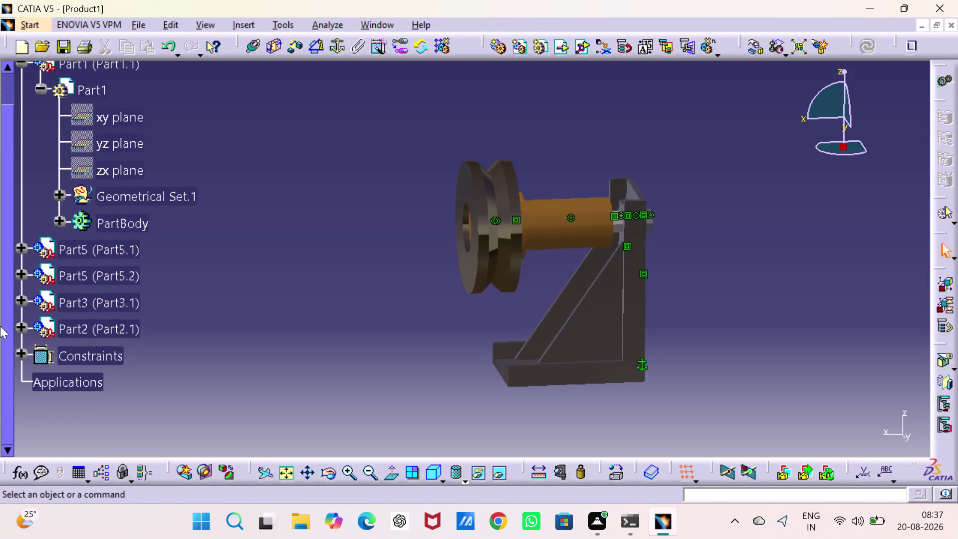
Check Part2.1's remaining degrees of freedom and dismiss the result.
middle_drag(226, 244, 282, 282)
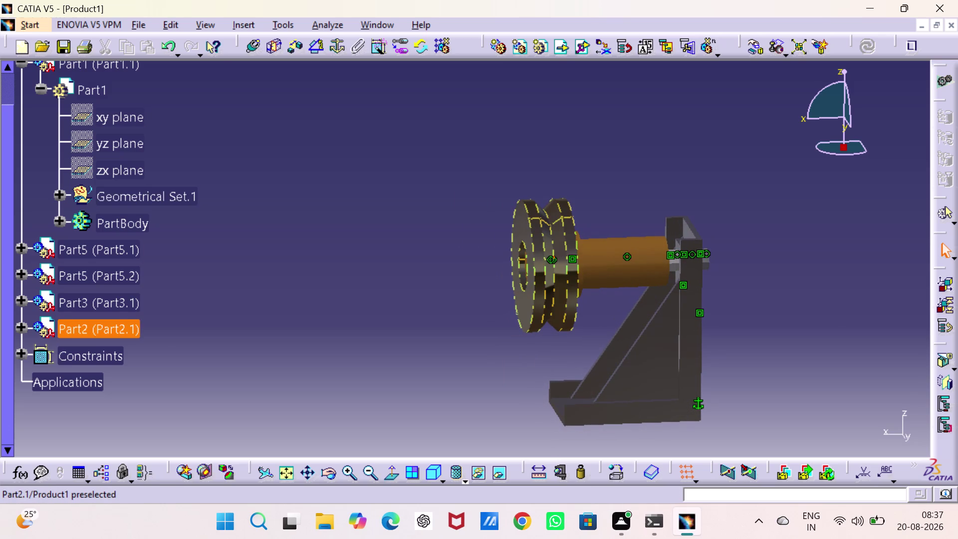
right_click(89, 328)
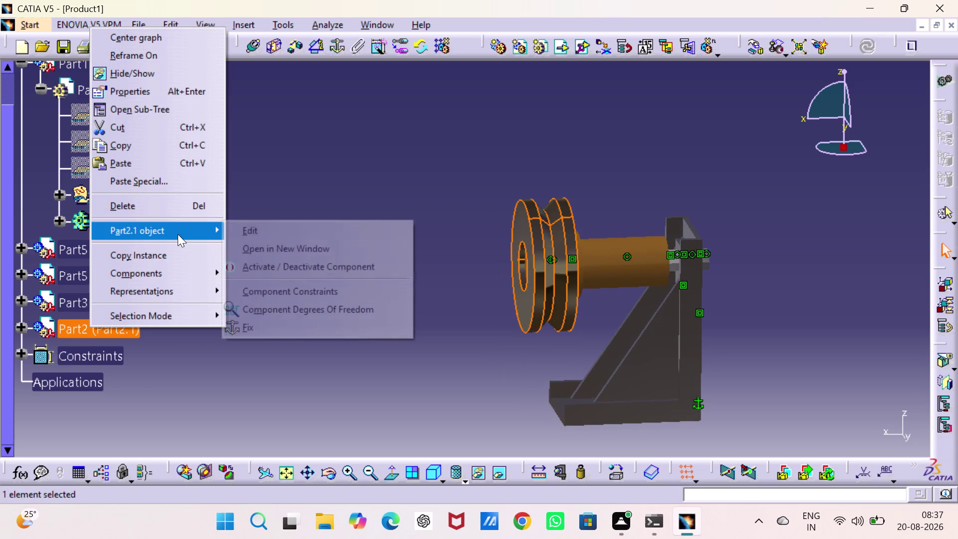
click(299, 306)
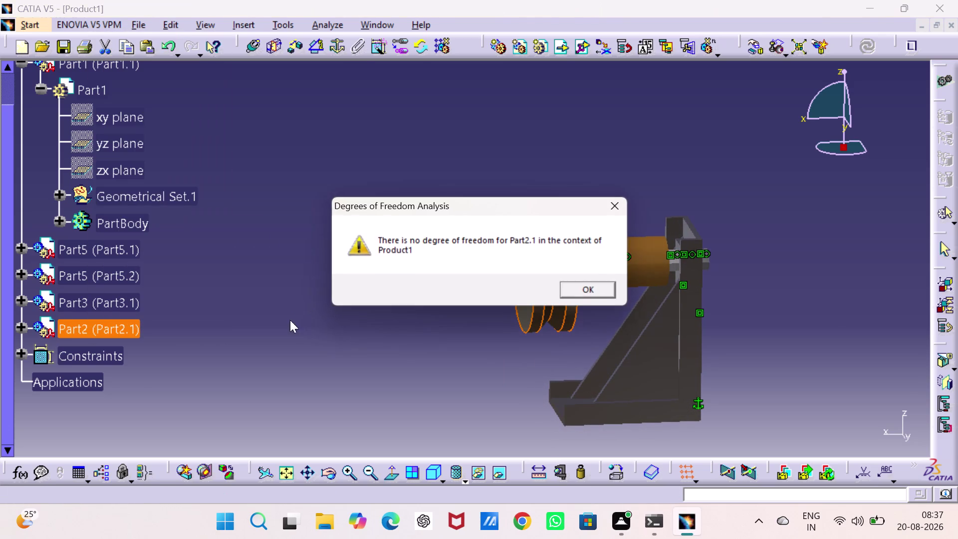
click(598, 293)
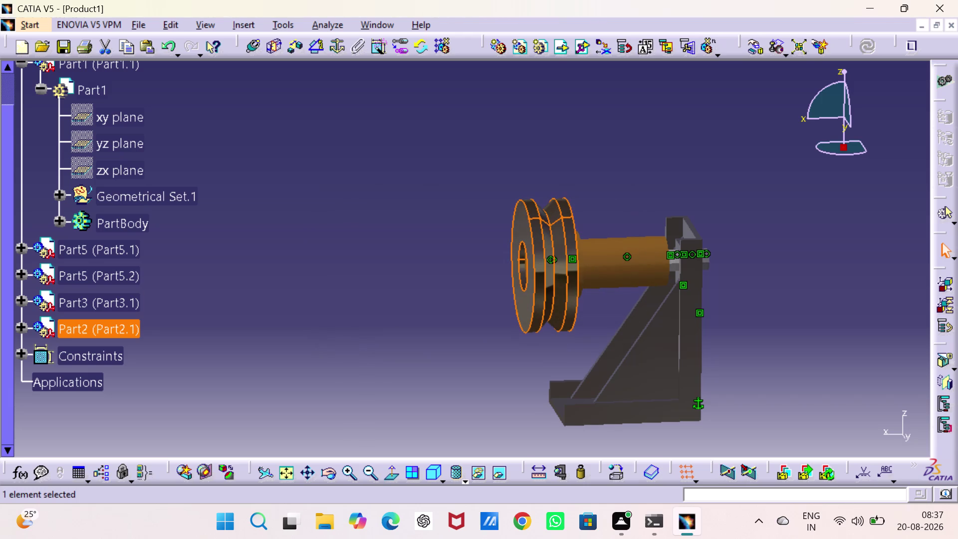
scroll(up, 3)
scroll(down, 3)
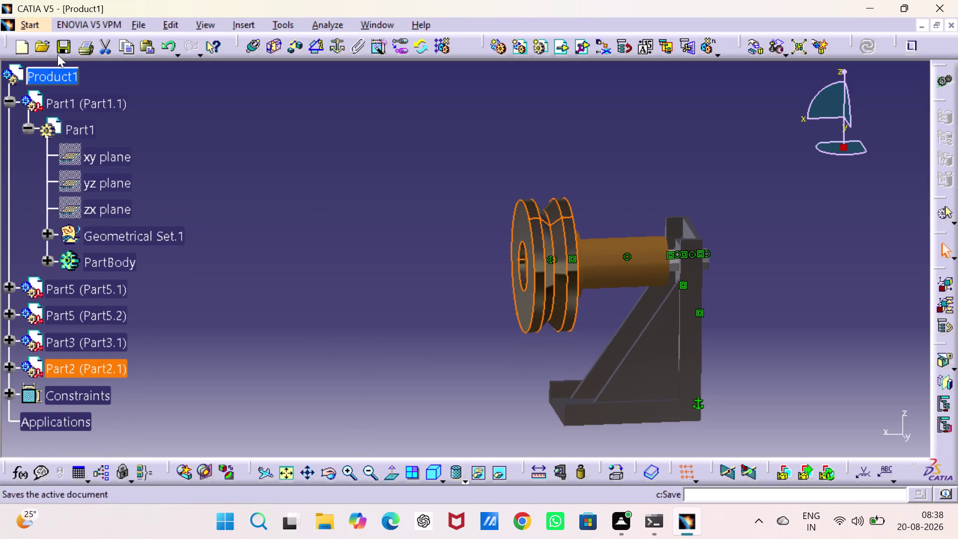
Insert the washer part file into Product1 as an existing component.
right_click(46, 79)
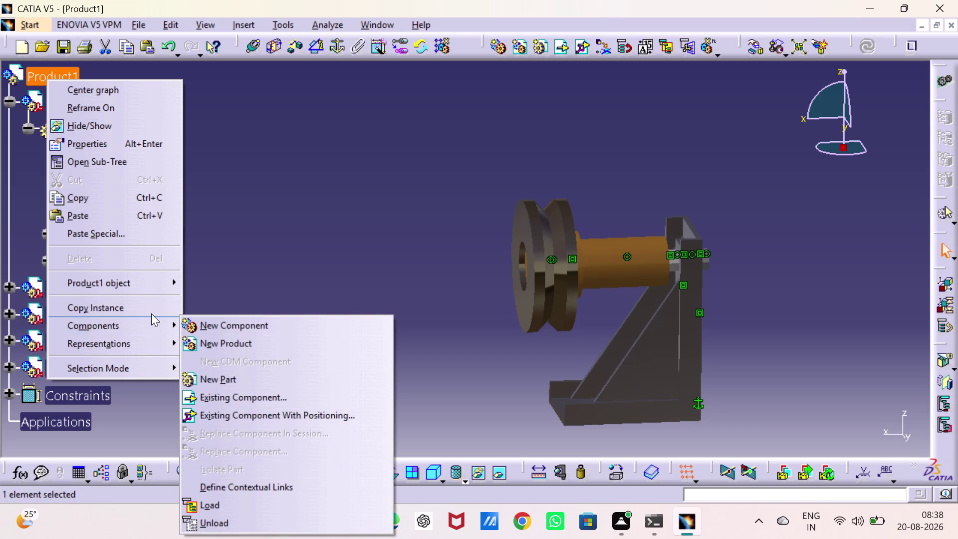
click(242, 397)
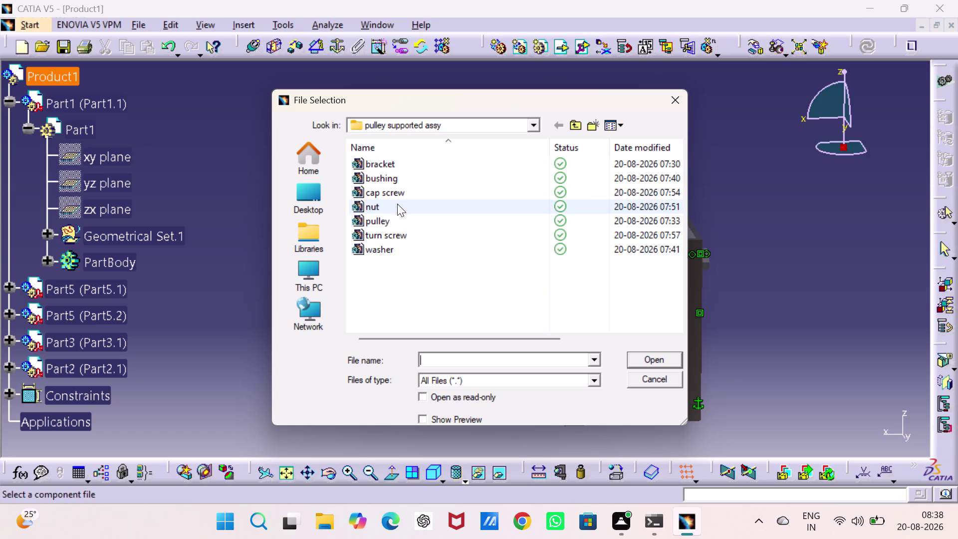
click(395, 245)
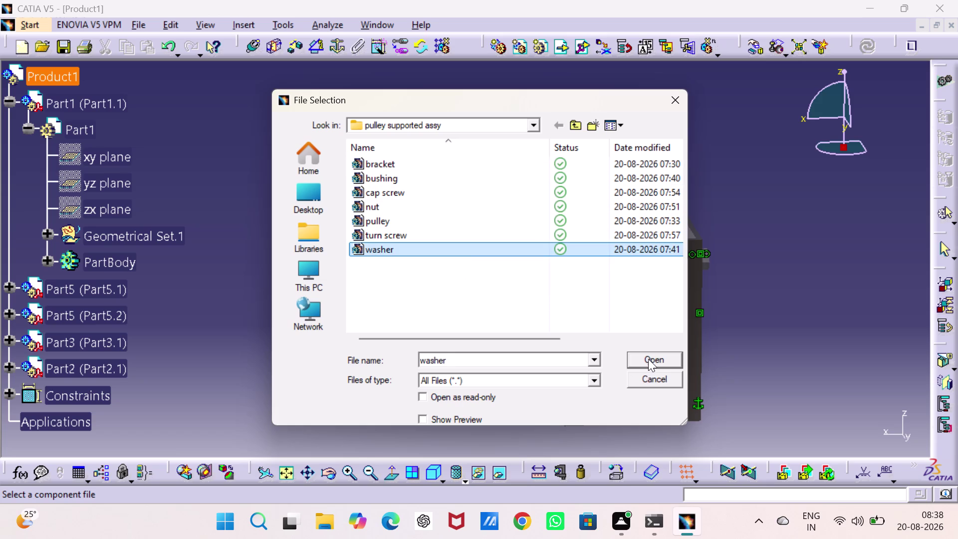
click(648, 358)
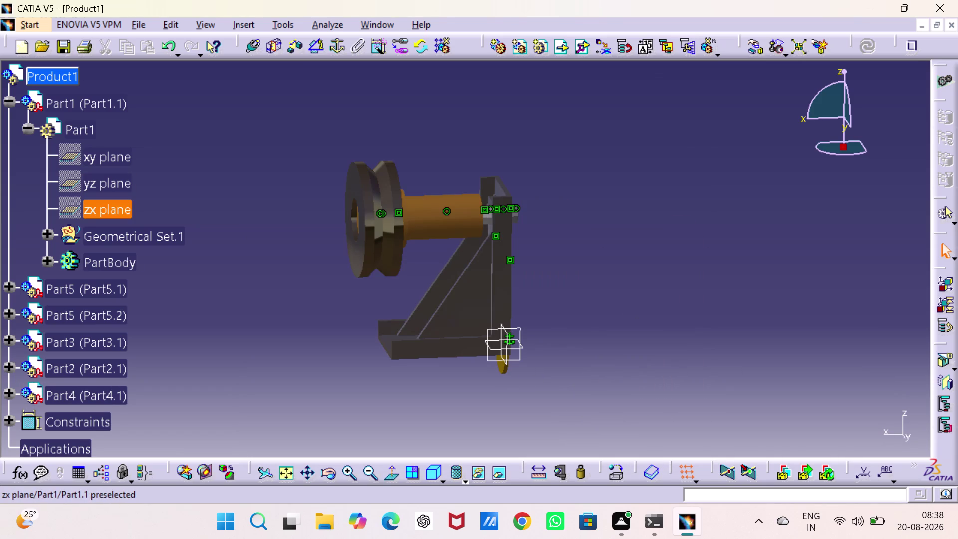
Hide the washer's xy, yz and zx reference planes.
scroll(up, 3)
scroll(down, 3)
scroll(down, 3)
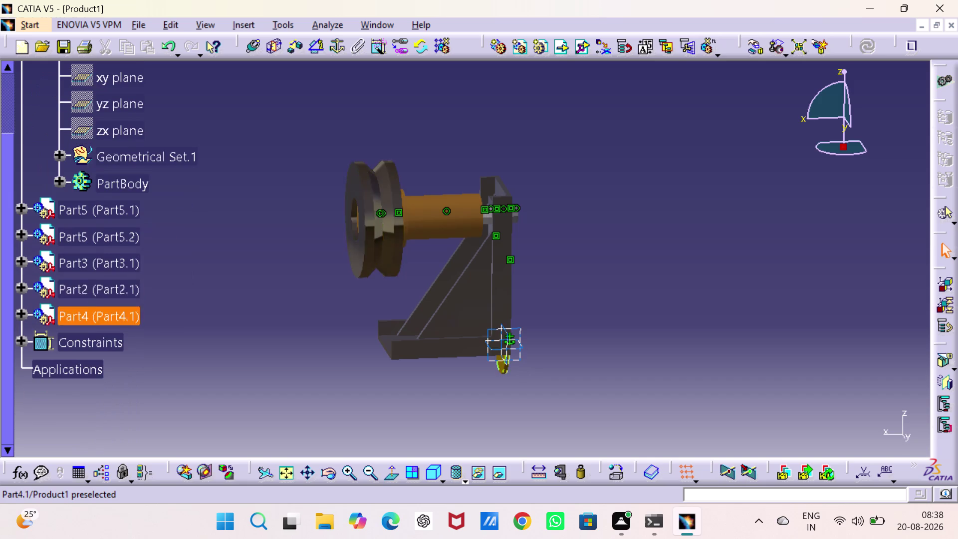
click(23, 310)
click(23, 314)
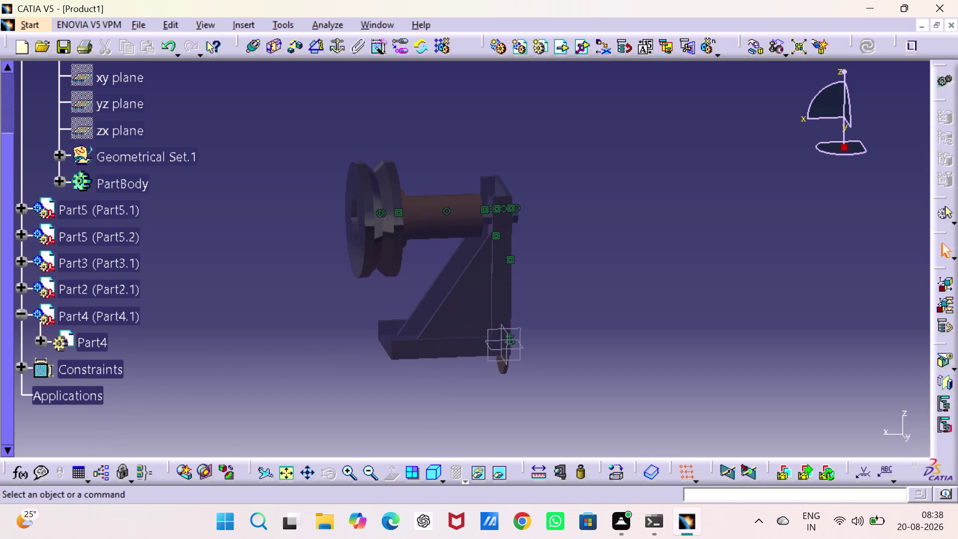
click(39, 339)
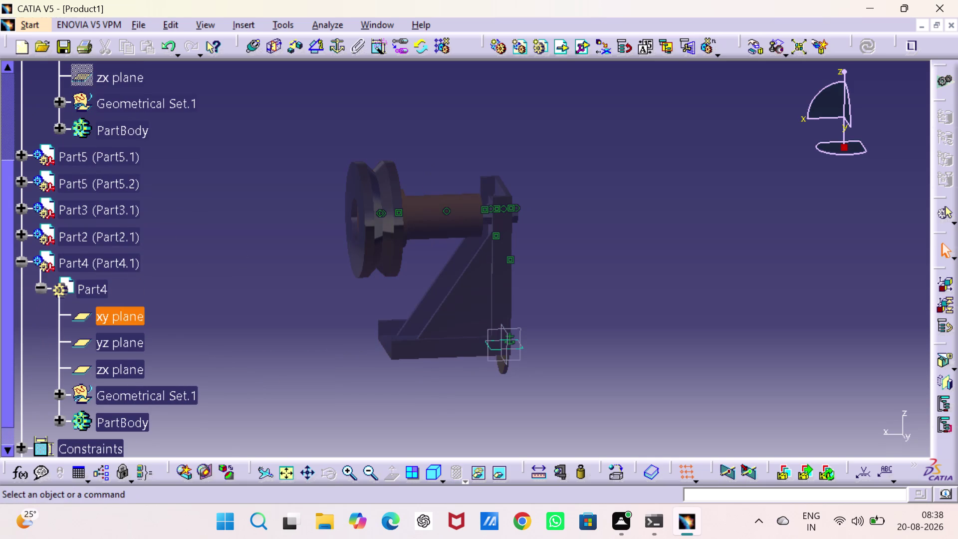
click(97, 320)
click(109, 348)
click(112, 368)
right_click(112, 366)
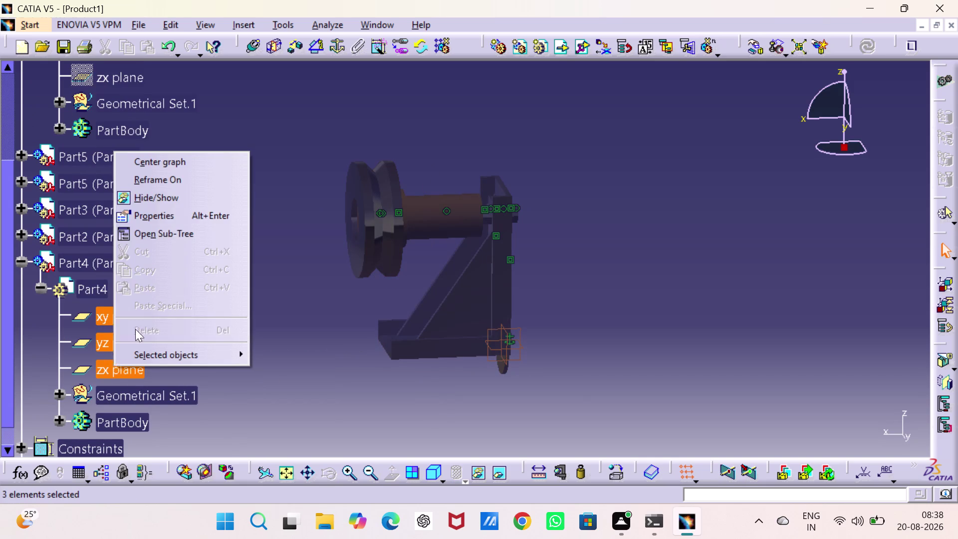
click(170, 199)
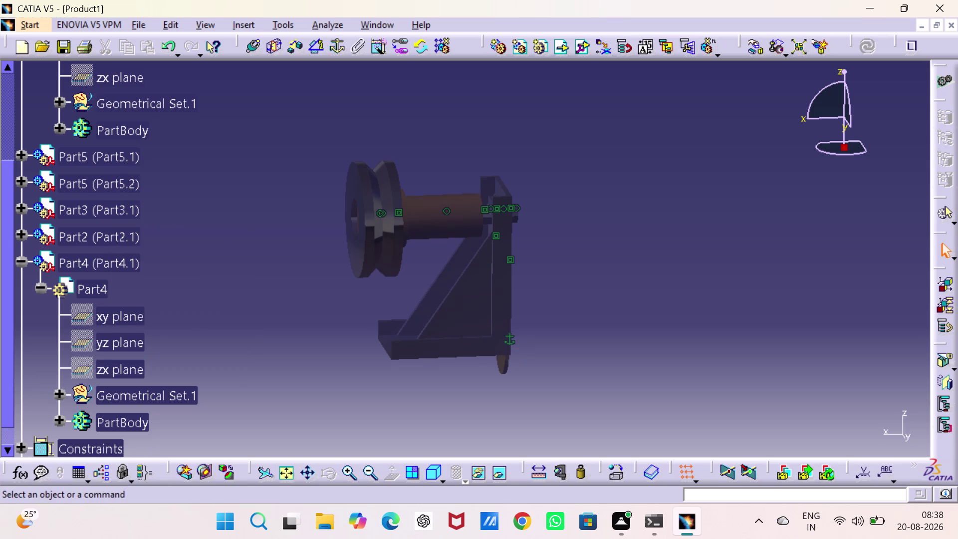
Move the washer along X and Z to pulley hub height, clear of the bracket.
click(21, 296)
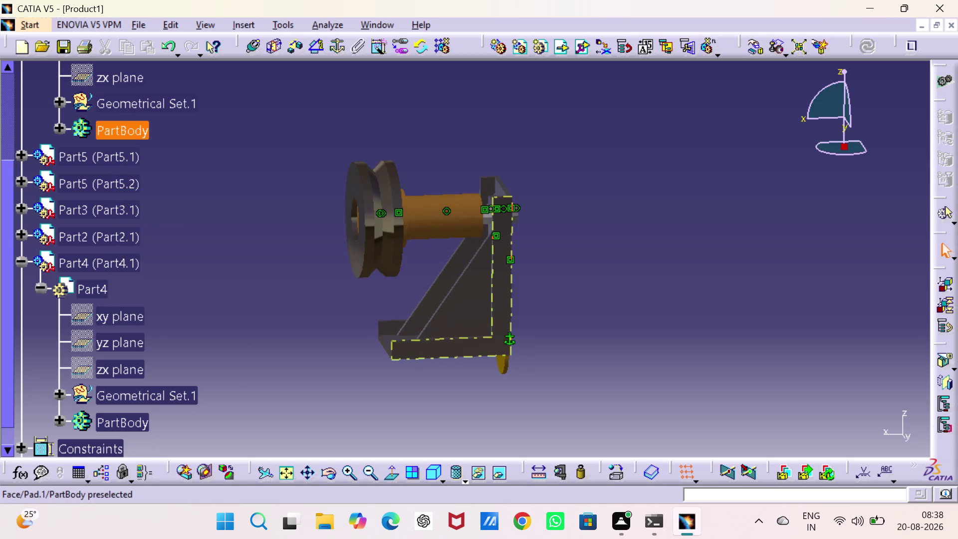
click(750, 47)
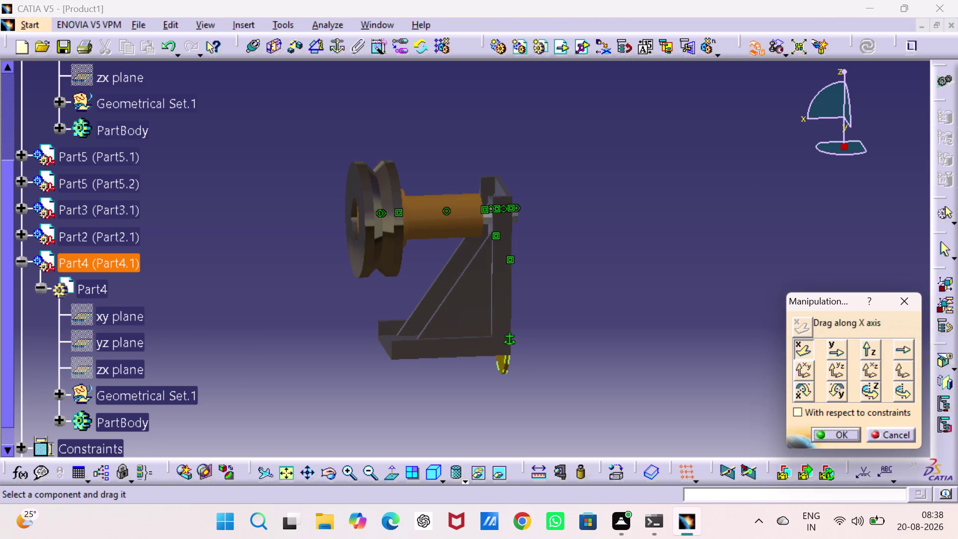
drag(508, 366, 343, 375)
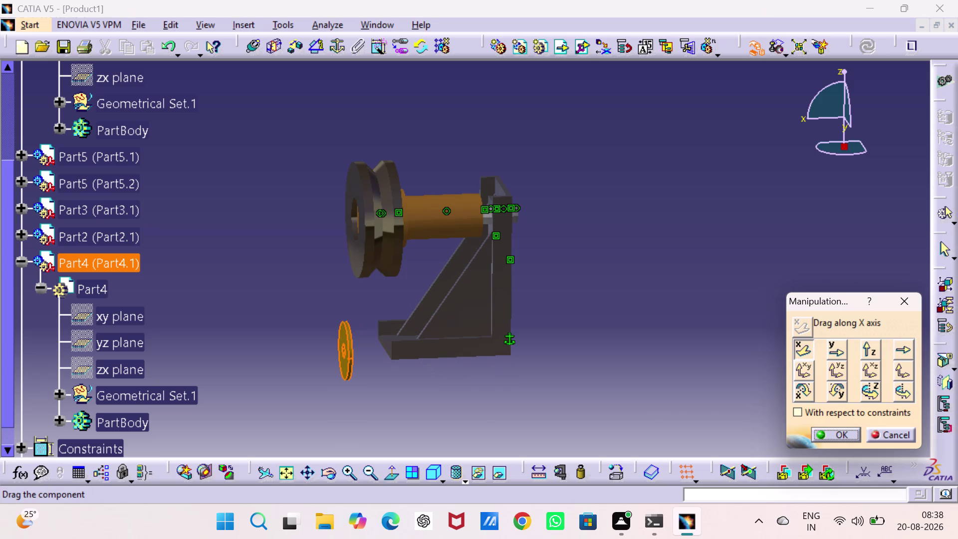
drag(343, 375, 342, 374)
click(873, 350)
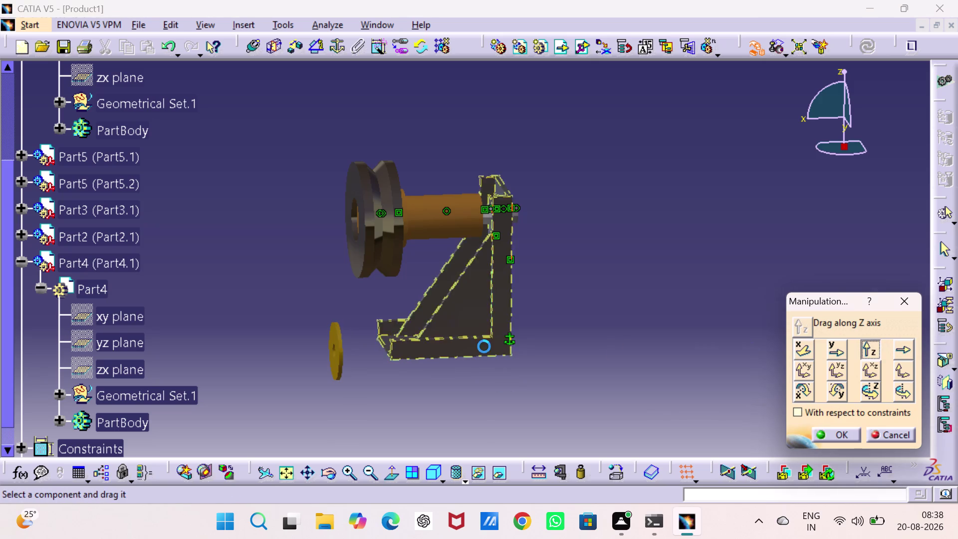
drag(346, 356, 337, 235)
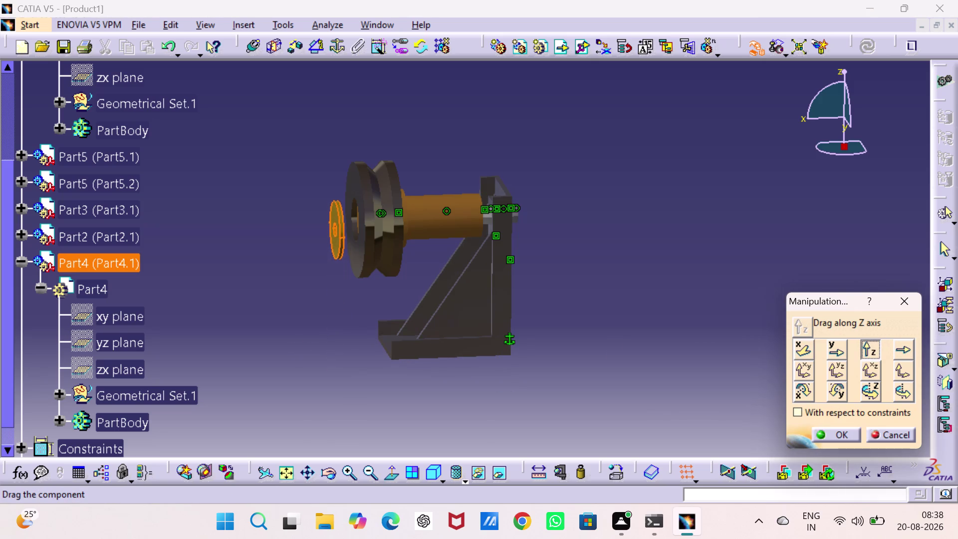
drag(336, 235, 336, 217)
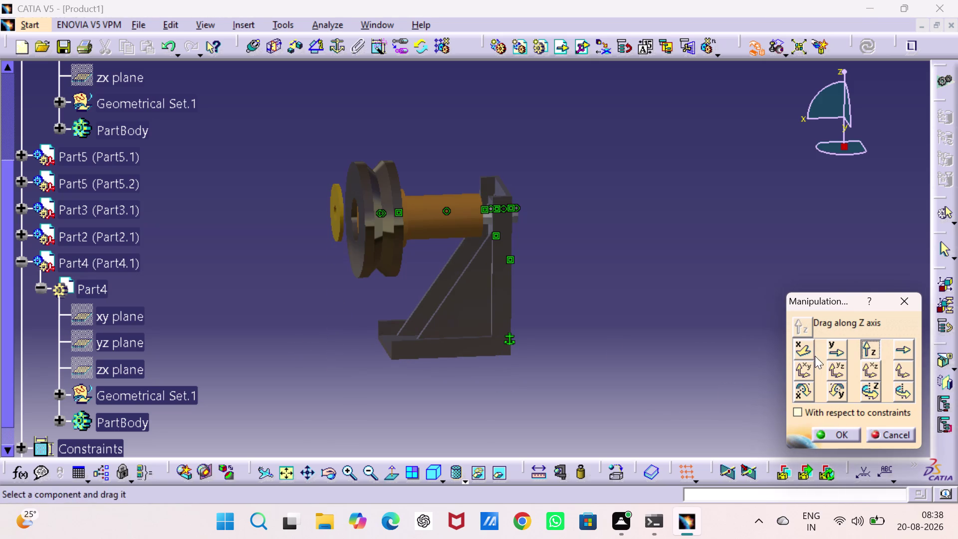
click(800, 351)
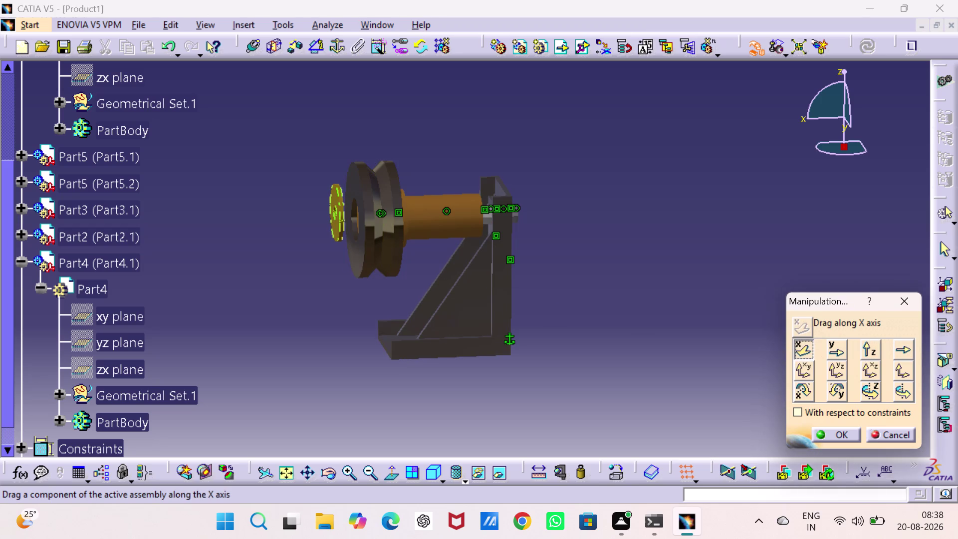
drag(346, 229, 267, 249)
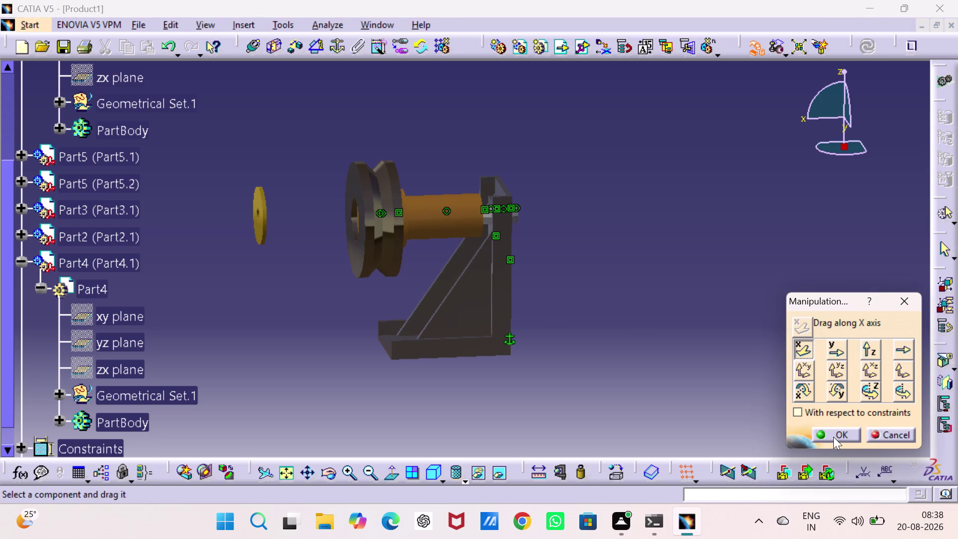
click(833, 437)
drag(788, 371, 781, 359)
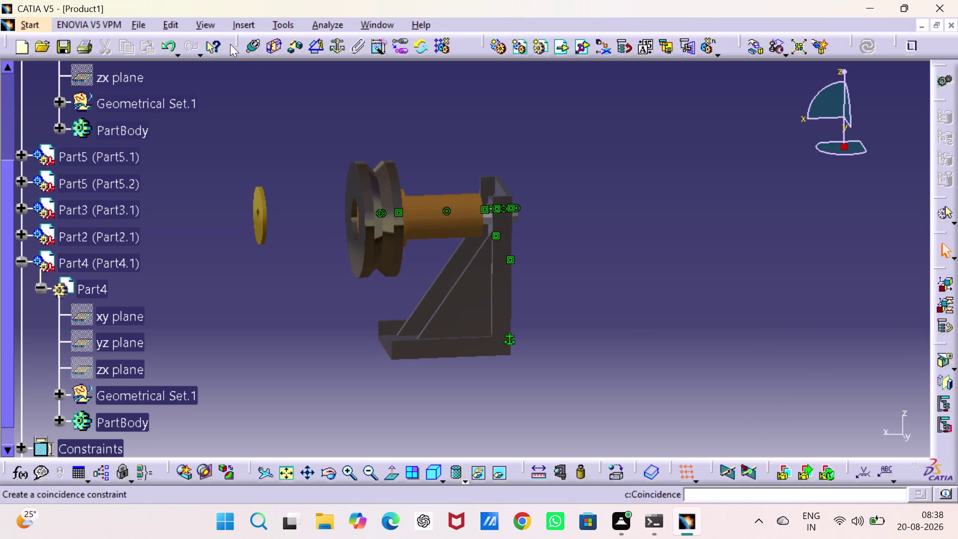
Make the washer's axis coincide with the pulley's axis.
click(250, 48)
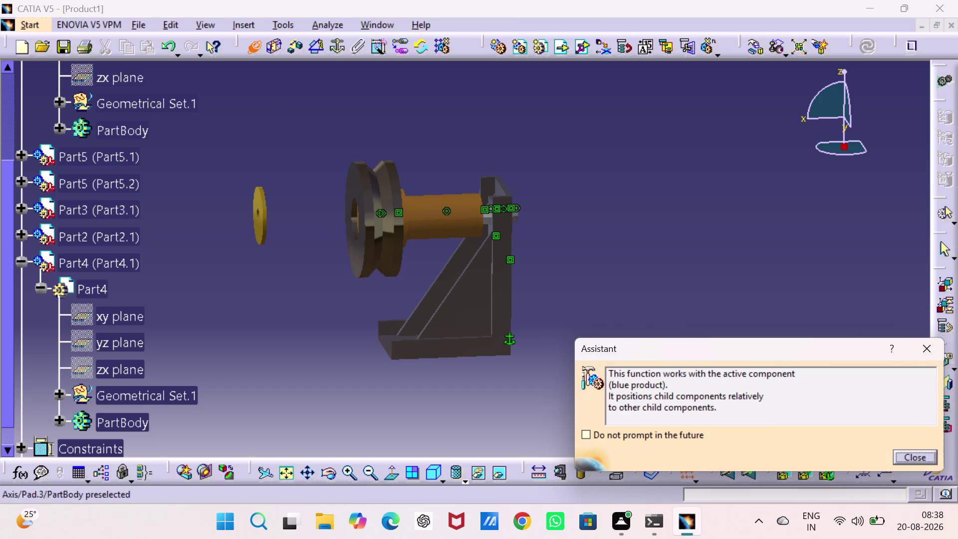
click(378, 227)
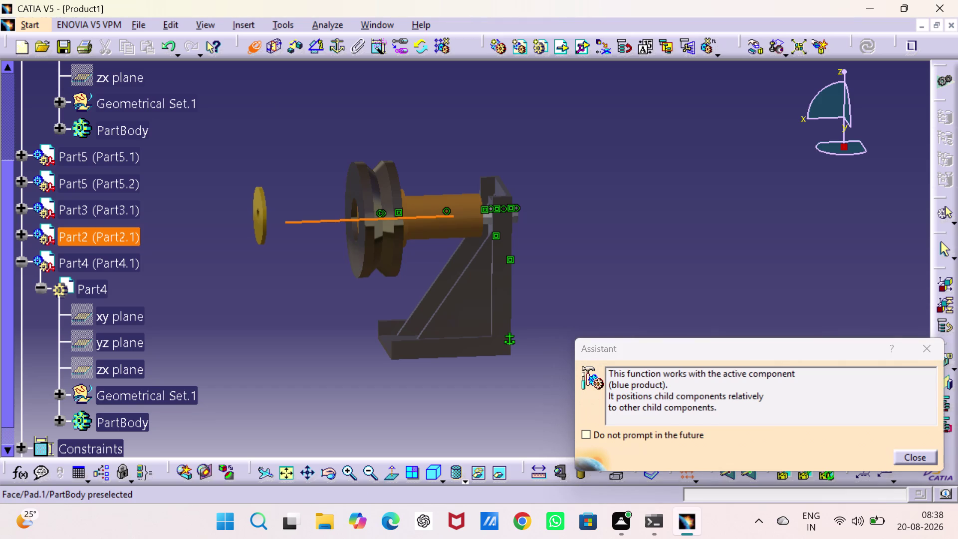
double_click(349, 474)
middle_drag(345, 407, 566, 391)
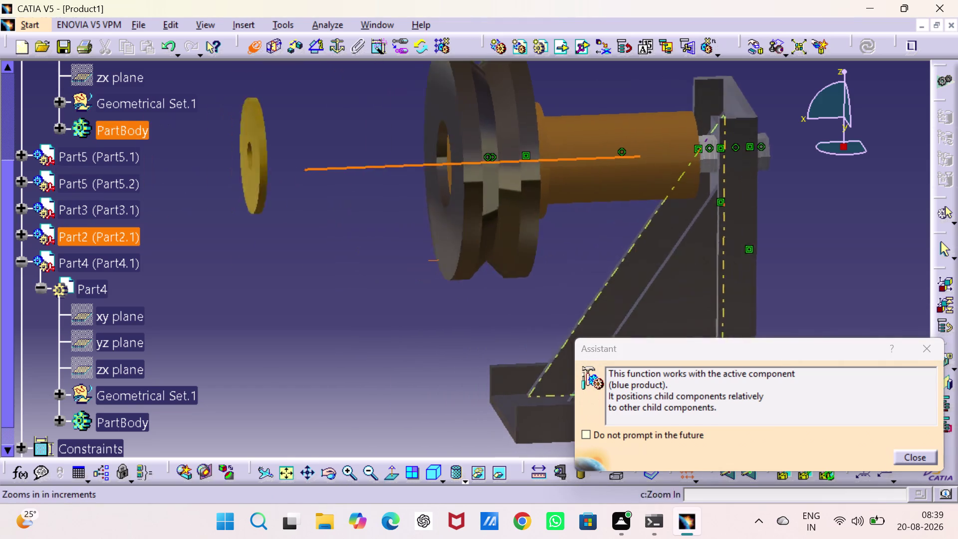
middle_drag(566, 390, 665, 386)
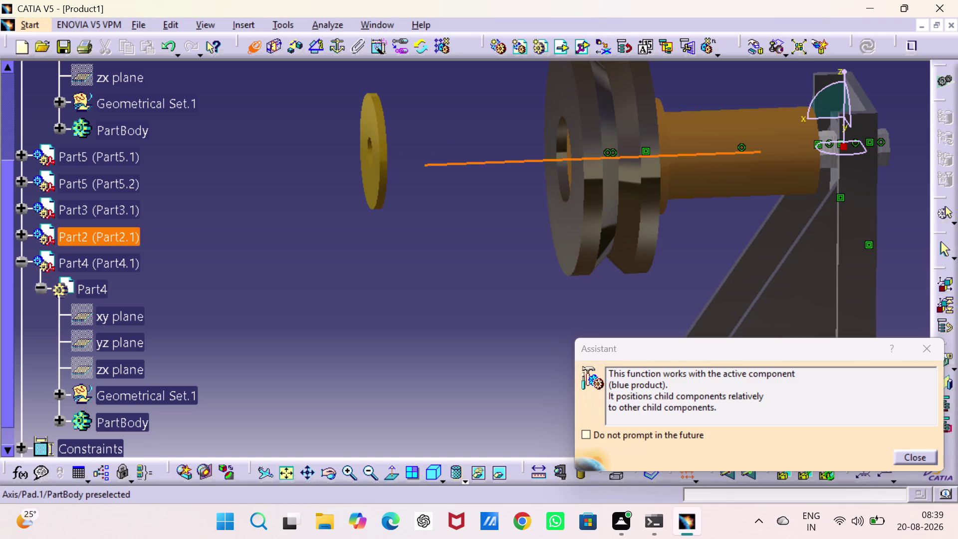
click(382, 150)
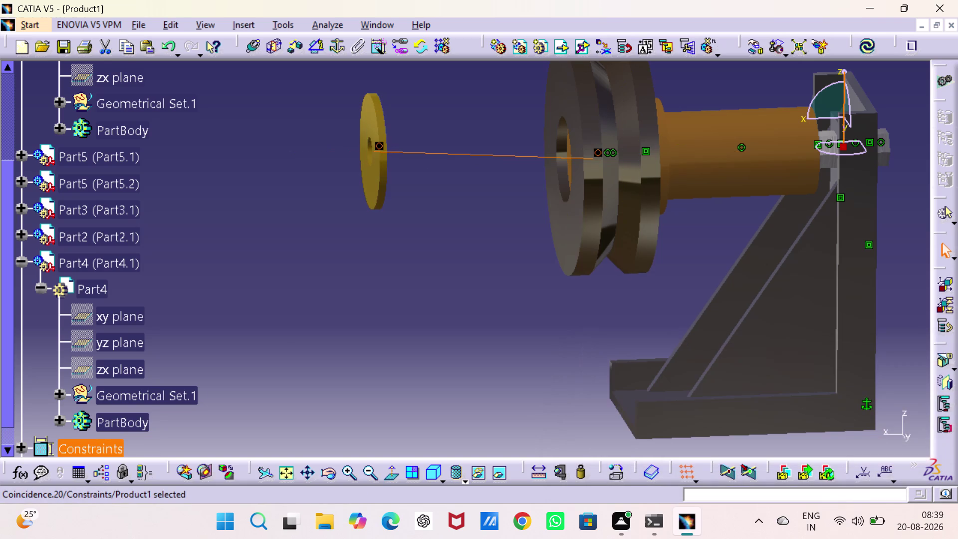
click(863, 42)
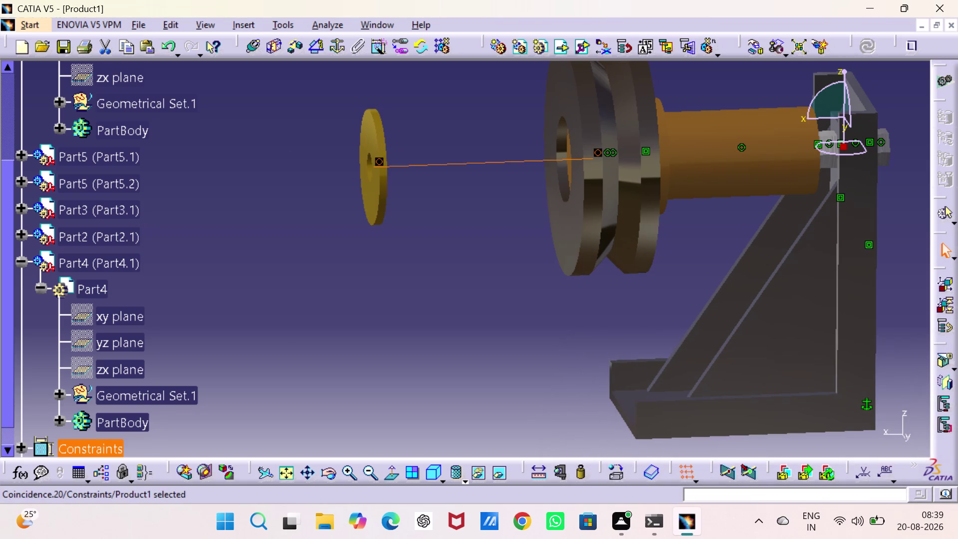
Contact the washer disc with the pulley's outer face, then update the assembly.
click(495, 268)
click(275, 45)
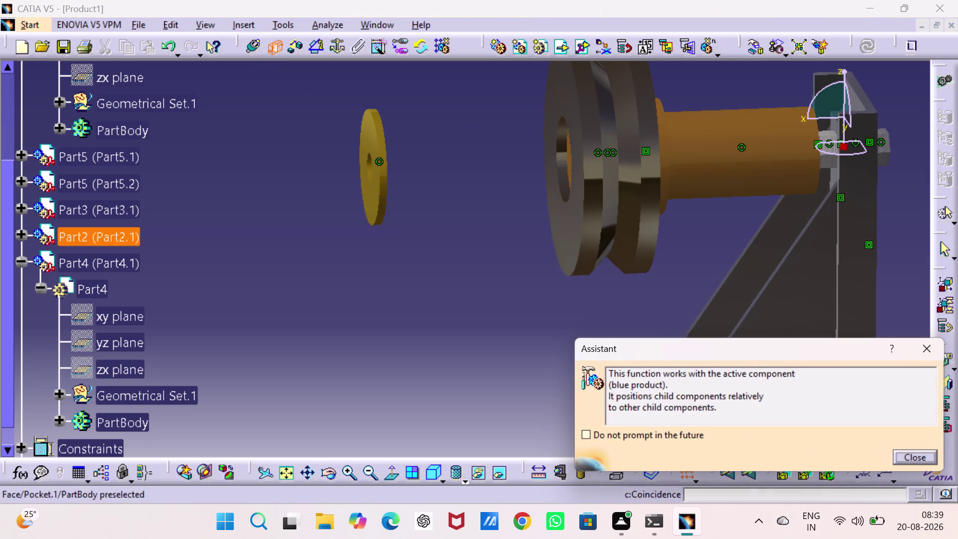
click(572, 117)
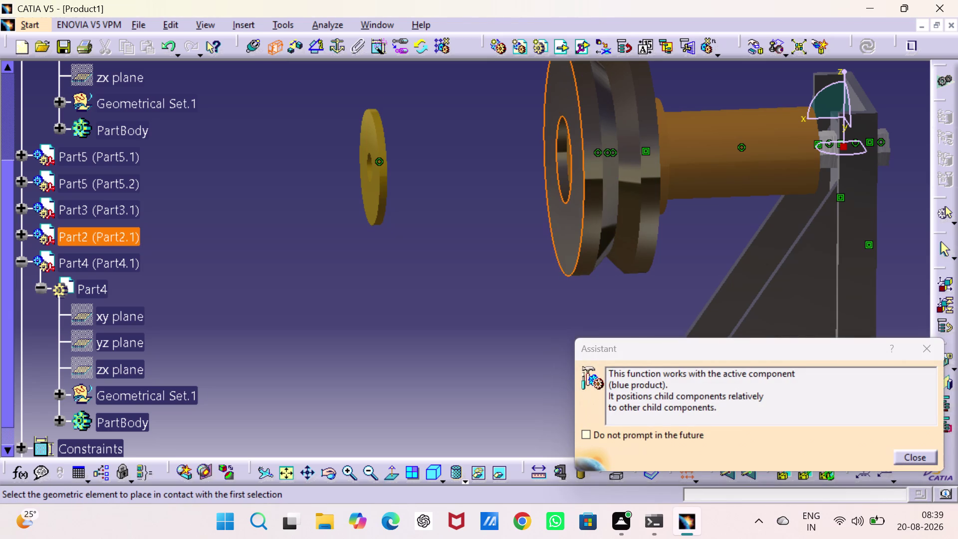
middle_drag(463, 195, 387, 195)
right_drag(464, 195, 386, 195)
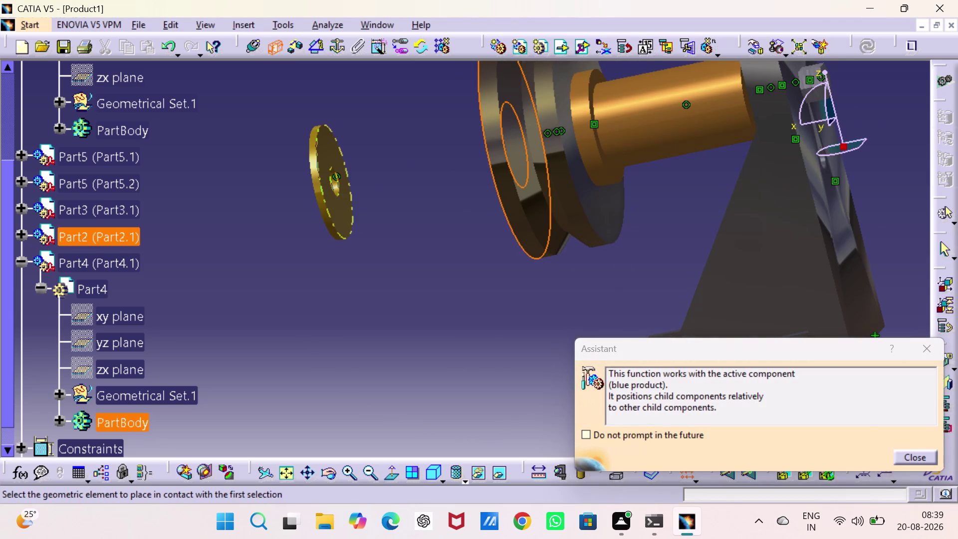
click(340, 159)
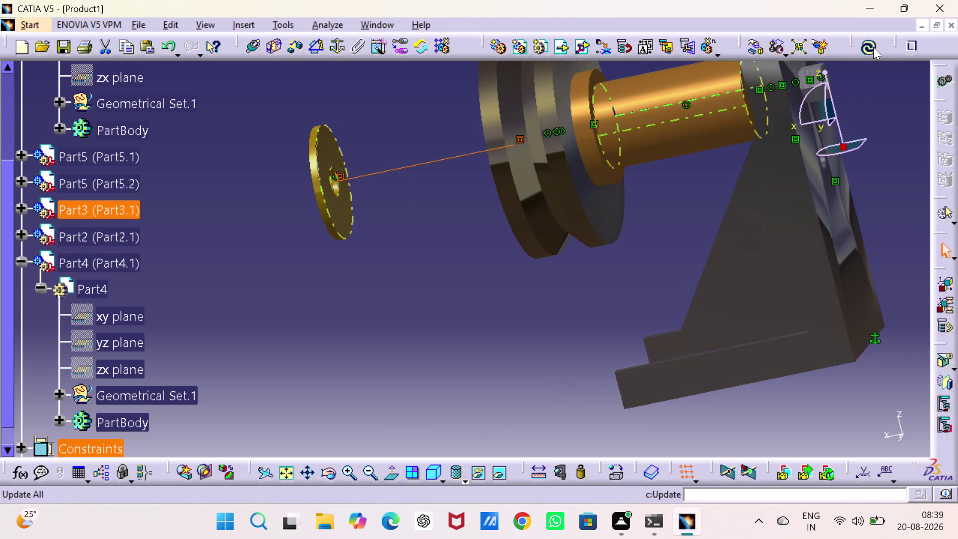
click(873, 46)
click(412, 285)
middle_drag(412, 283, 601, 295)
right_drag(411, 283, 602, 295)
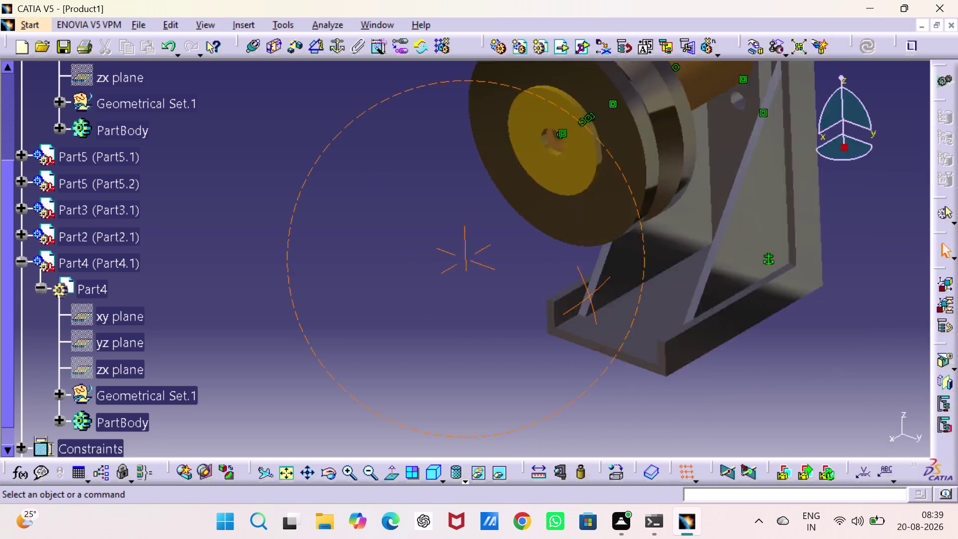
Start a constraint on a Part1 reference plane, then cancel it.
right_drag(602, 296, 622, 253)
middle_drag(601, 295, 622, 252)
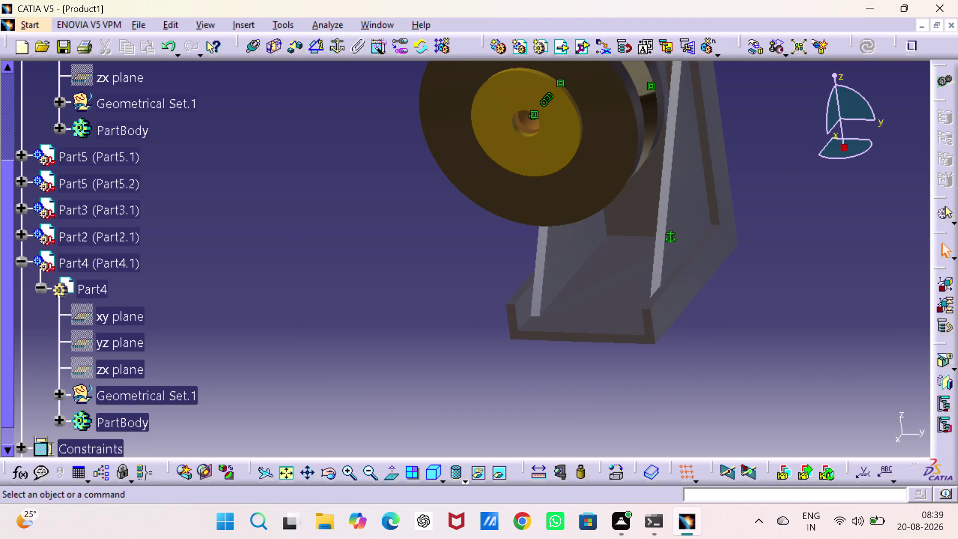
click(322, 46)
scroll(up, 3)
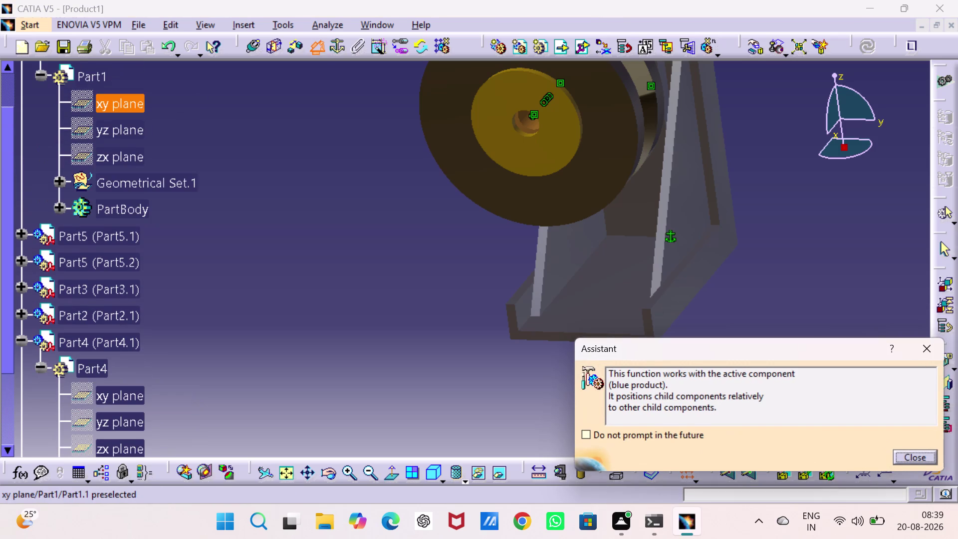
click(128, 106)
scroll(down, 3)
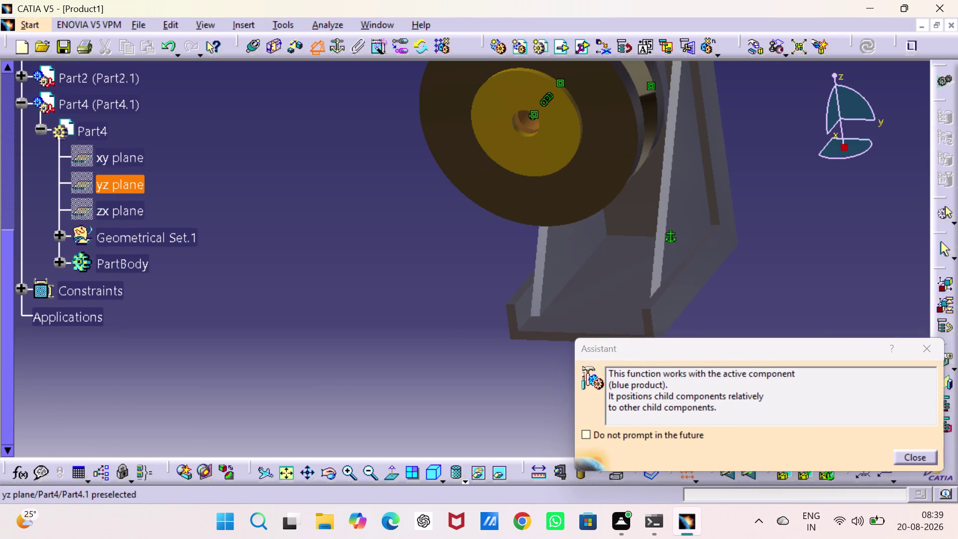
click(104, 177)
click(883, 445)
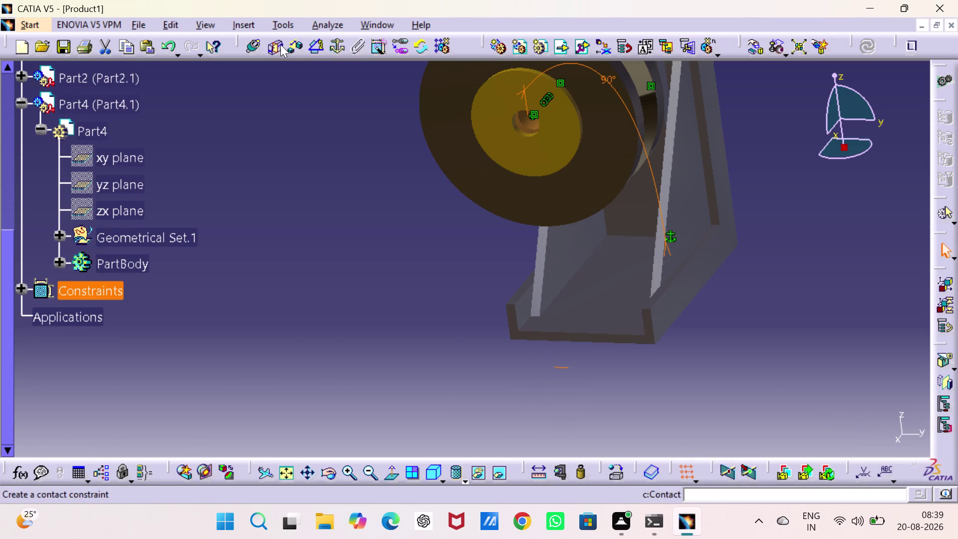
Attempt an angle constraint between two planes, dismiss the selection warning and cancel it.
click(311, 49)
scroll(up, 3)
scroll(down, 3)
scroll(up, 3)
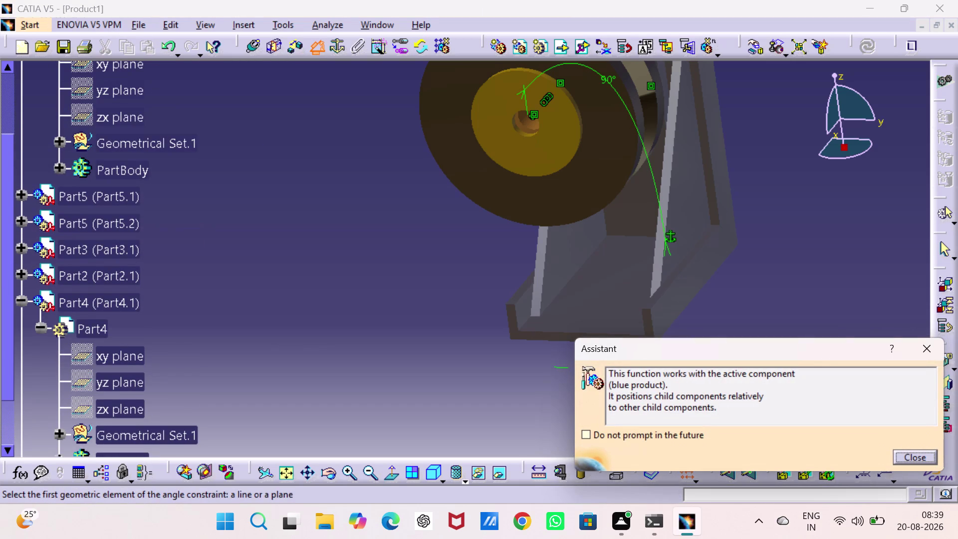
click(132, 114)
scroll(down, 3)
scroll(up, 3)
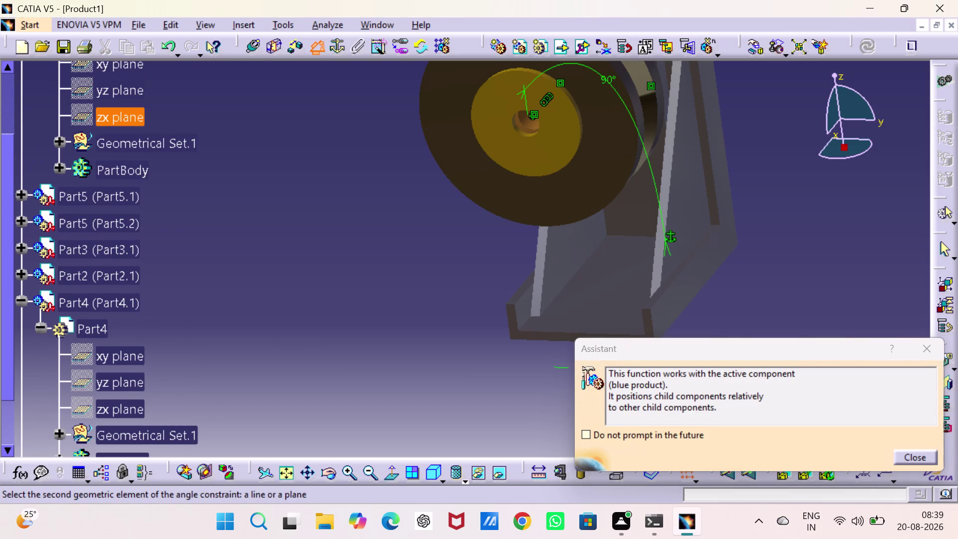
click(130, 88)
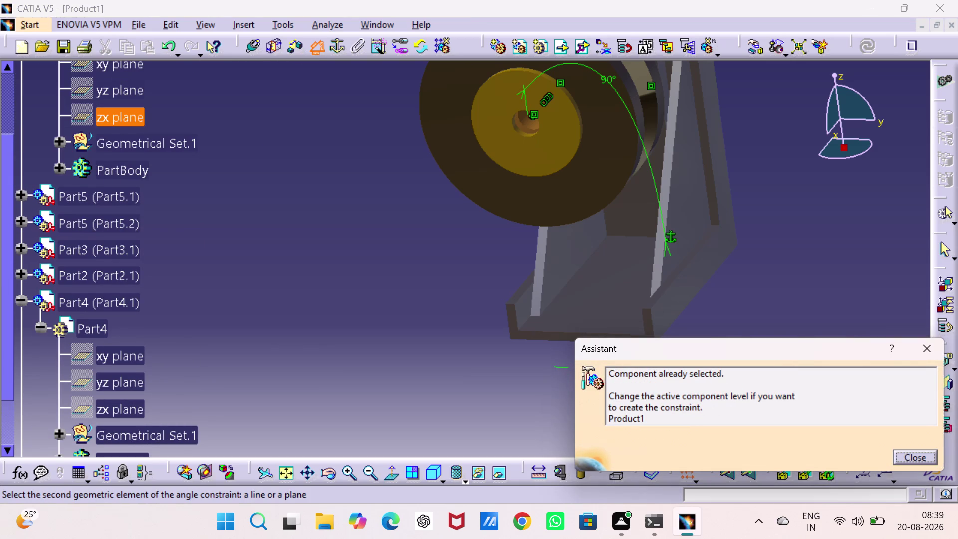
click(919, 343)
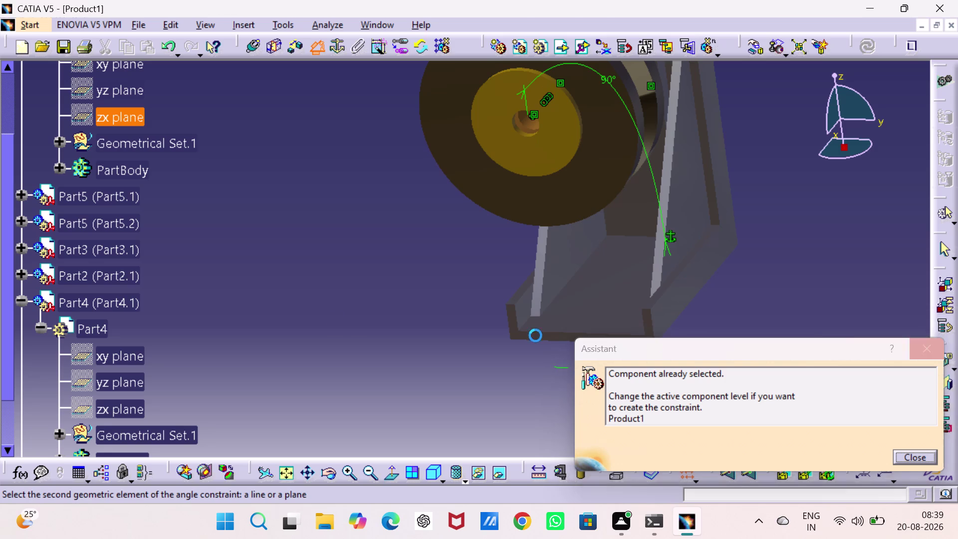
click(337, 321)
double_click(305, 87)
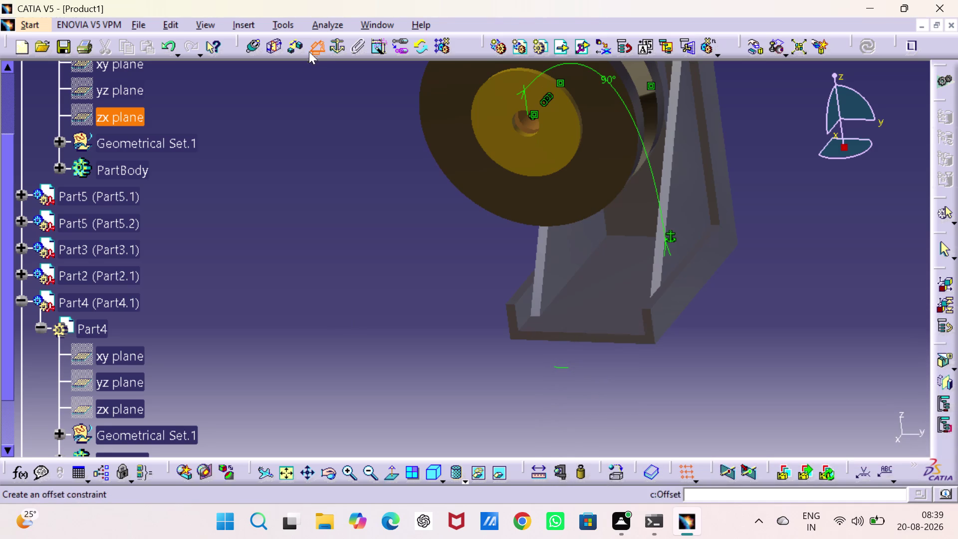
Create the 90° angle constraint between a Part1 plane and Part4's zx plane.
click(312, 47)
click(312, 47)
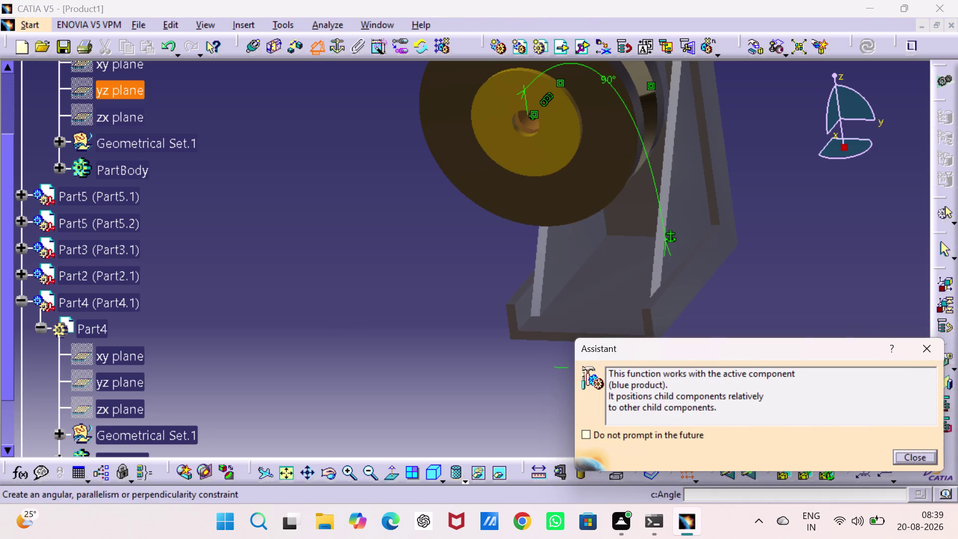
click(127, 95)
scroll(down, 3)
scroll(down, 3)
click(125, 213)
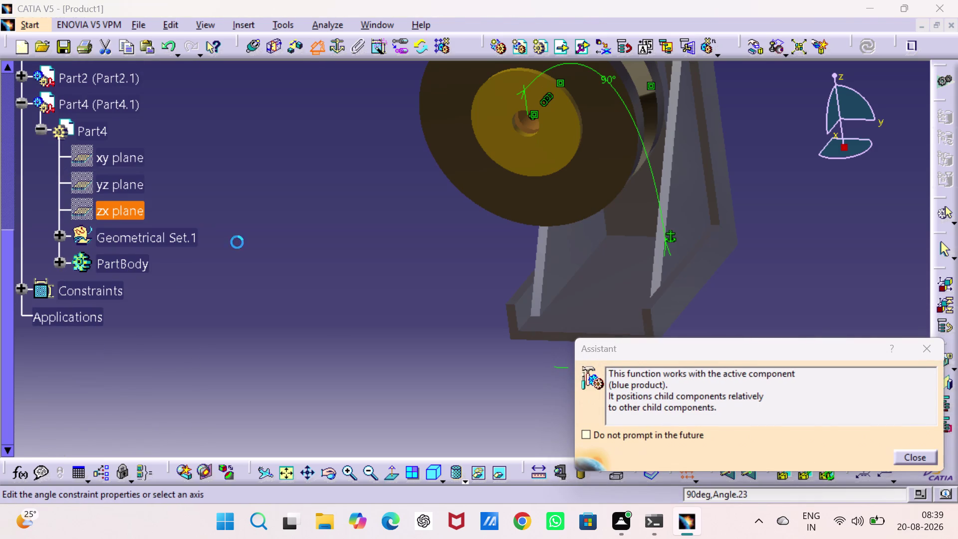
drag(862, 443, 852, 432)
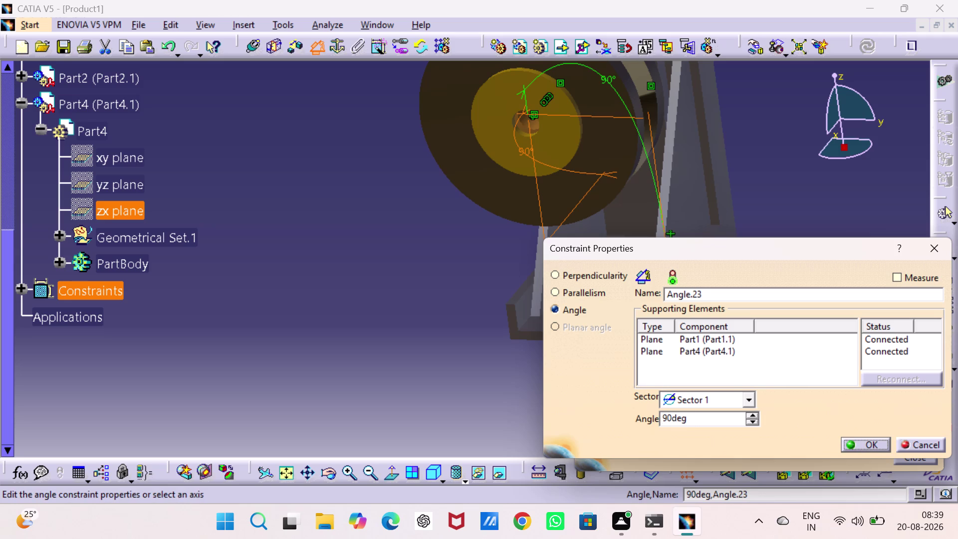
click(872, 439)
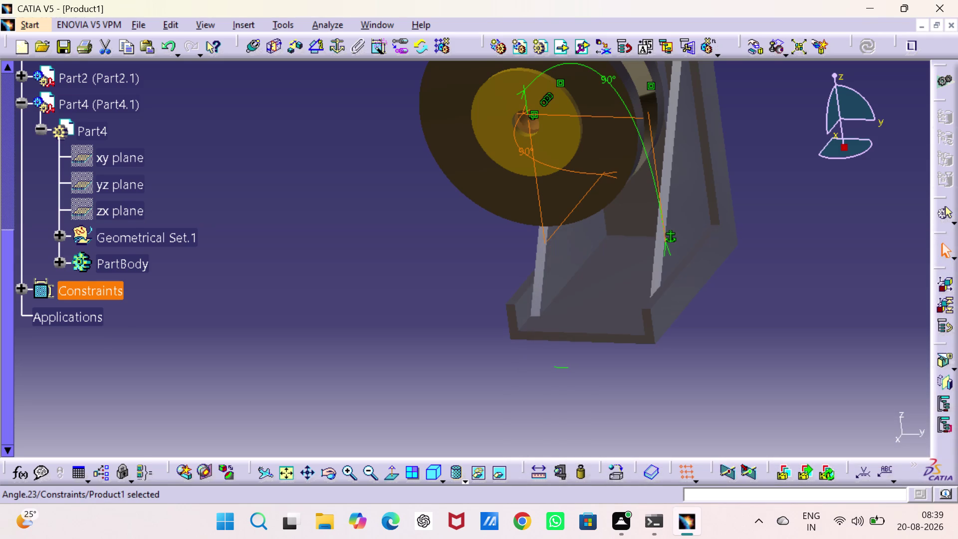
scroll(up, 3)
Add a 0° angle constraint between Part1's xy plane and Part4's xy plane.
scroll(up, 3)
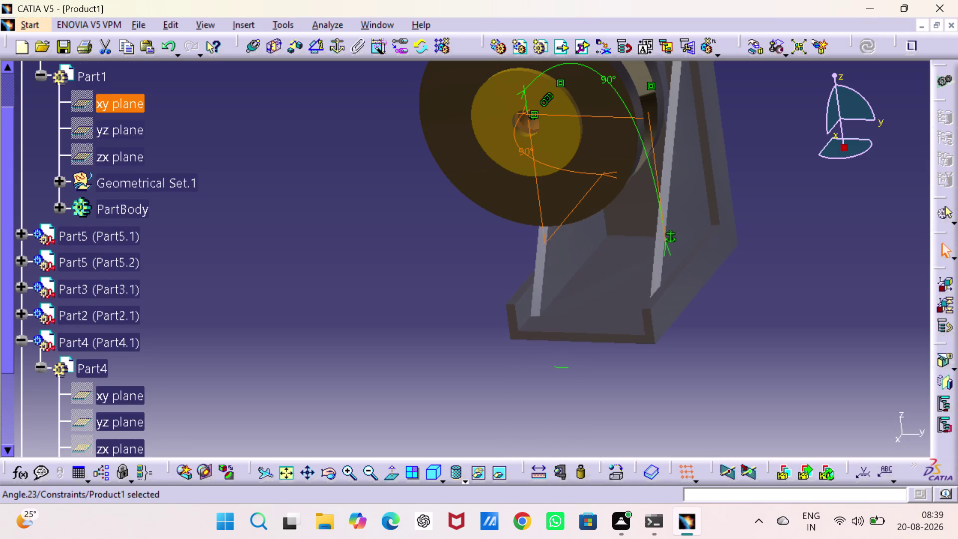
click(143, 108)
click(318, 47)
scroll(down, 3)
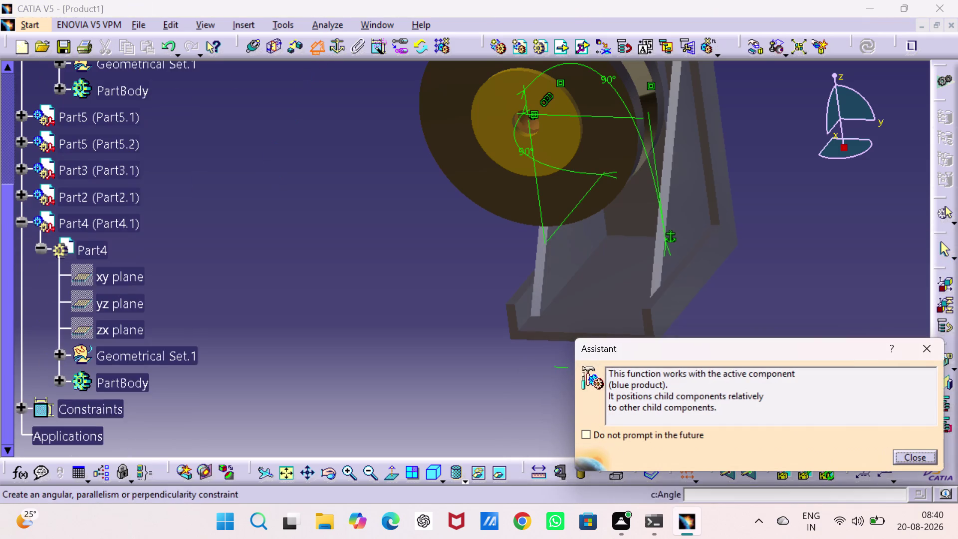
scroll(down, 3)
click(140, 236)
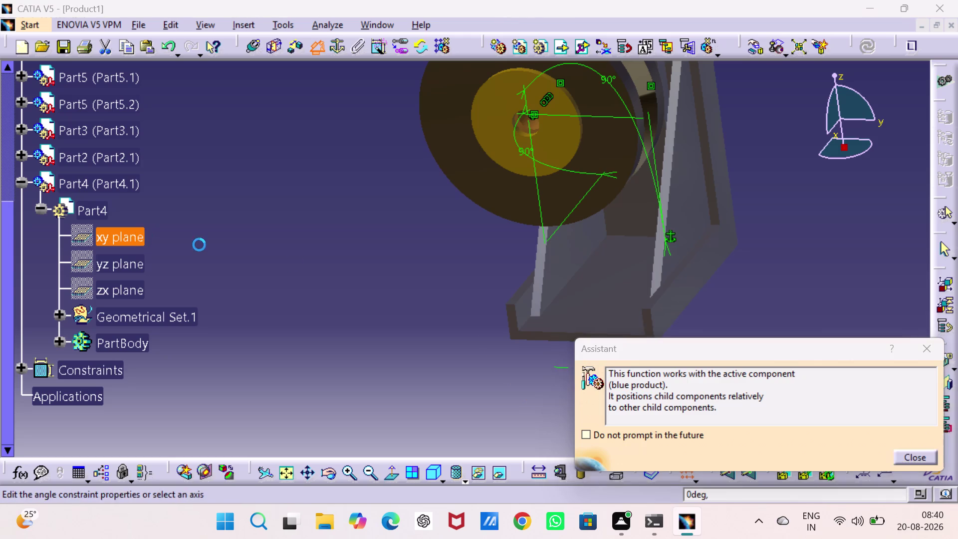
click(866, 445)
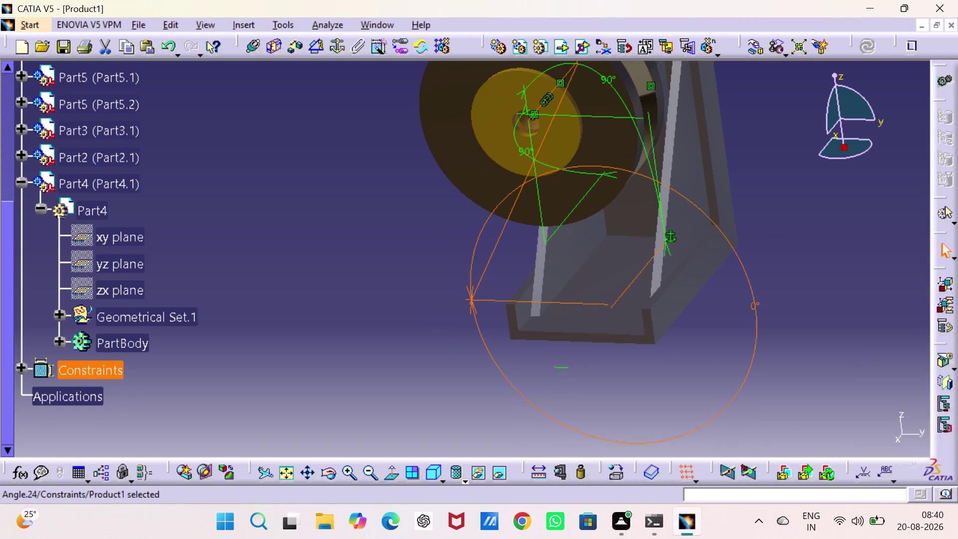
Confirm Part4 has no remaining degrees of freedom.
click(440, 335)
right_click(83, 185)
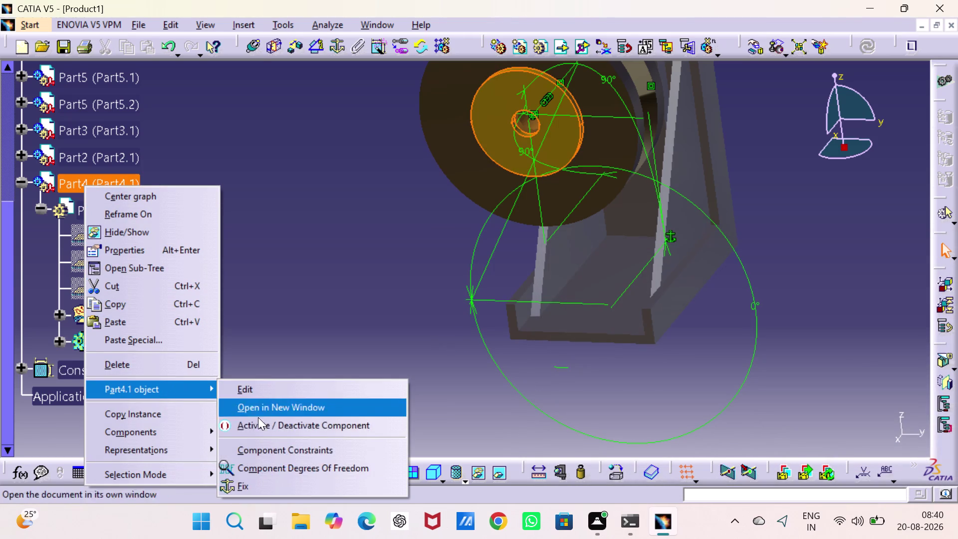
click(276, 462)
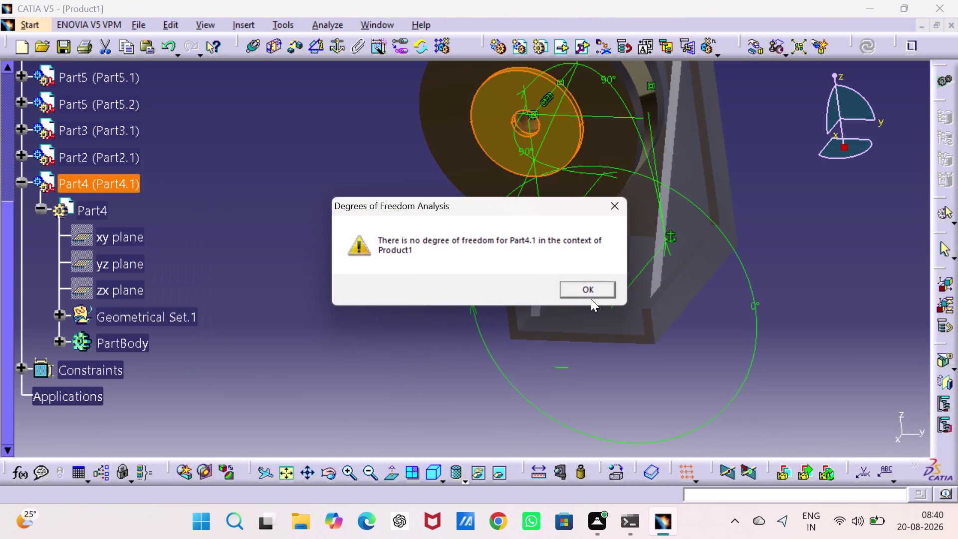
click(592, 292)
Hide the Angle.24, Angle.23 and Angle.22 constraint symbols.
right_click(747, 276)
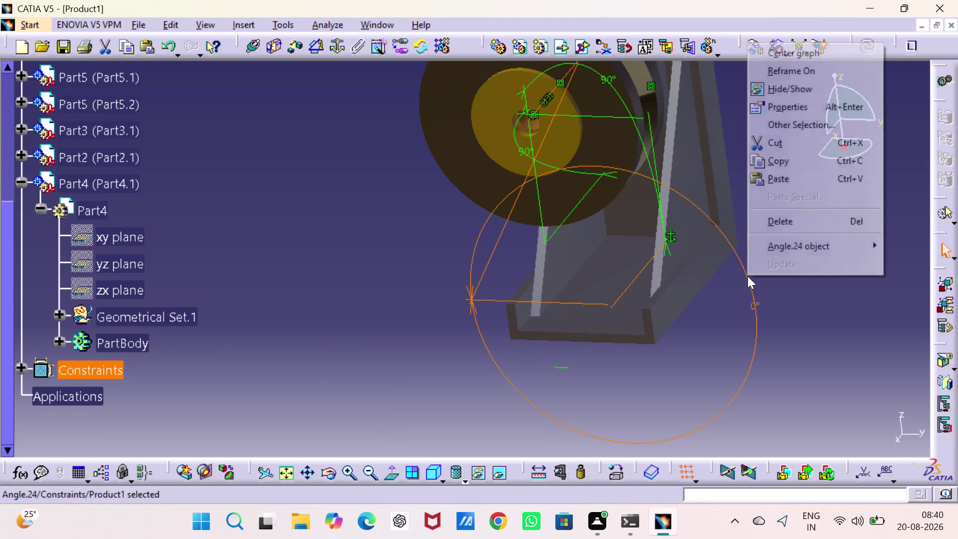
click(794, 92)
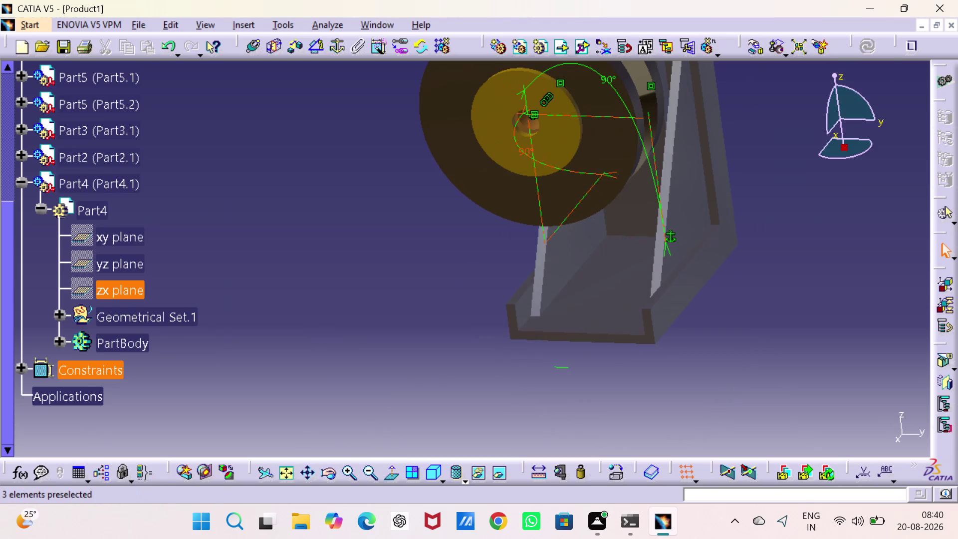
right_click(582, 195)
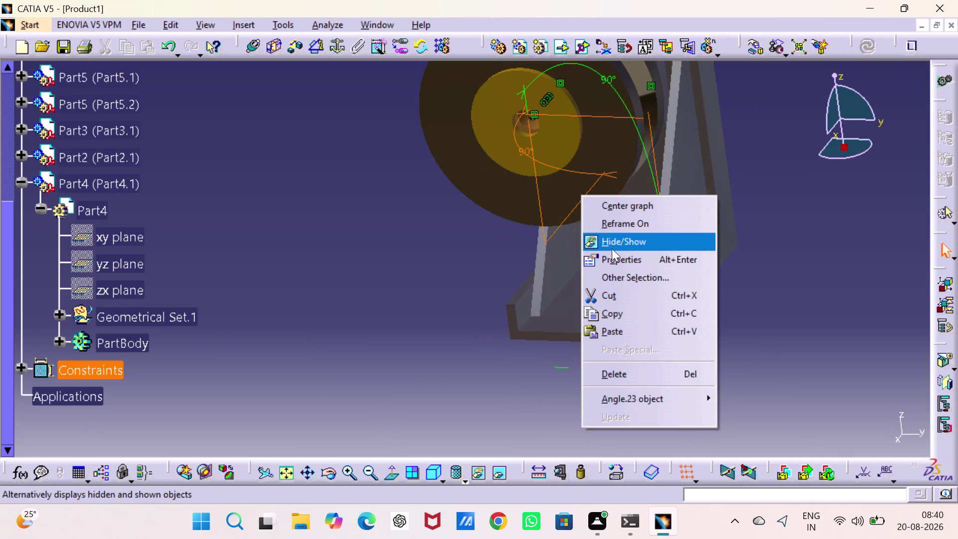
click(612, 247)
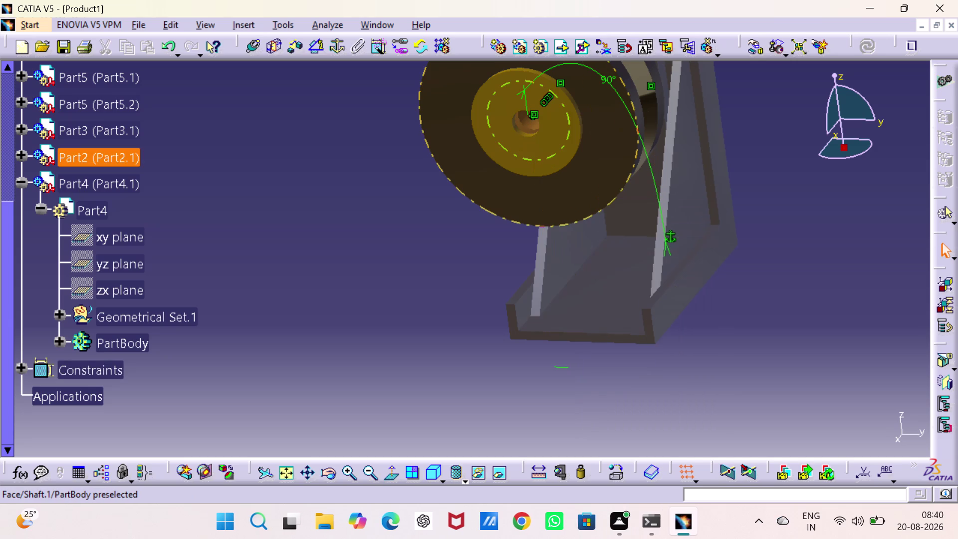
right_click(637, 132)
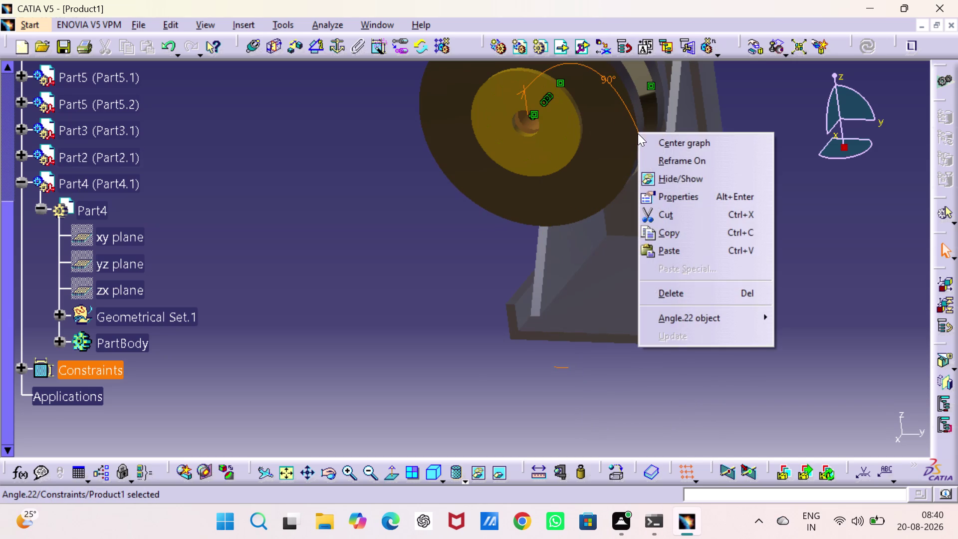
click(682, 182)
click(849, 287)
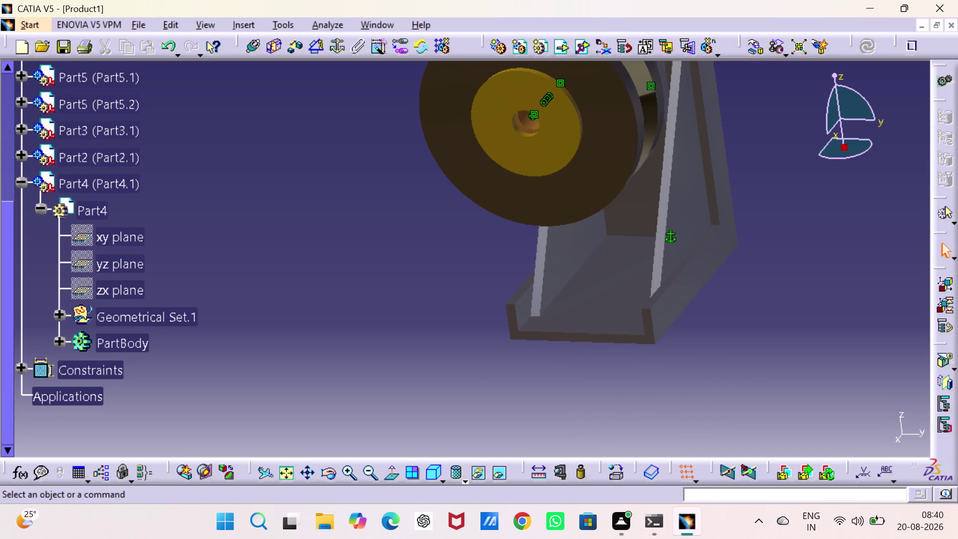
middle_drag(850, 286, 802, 392)
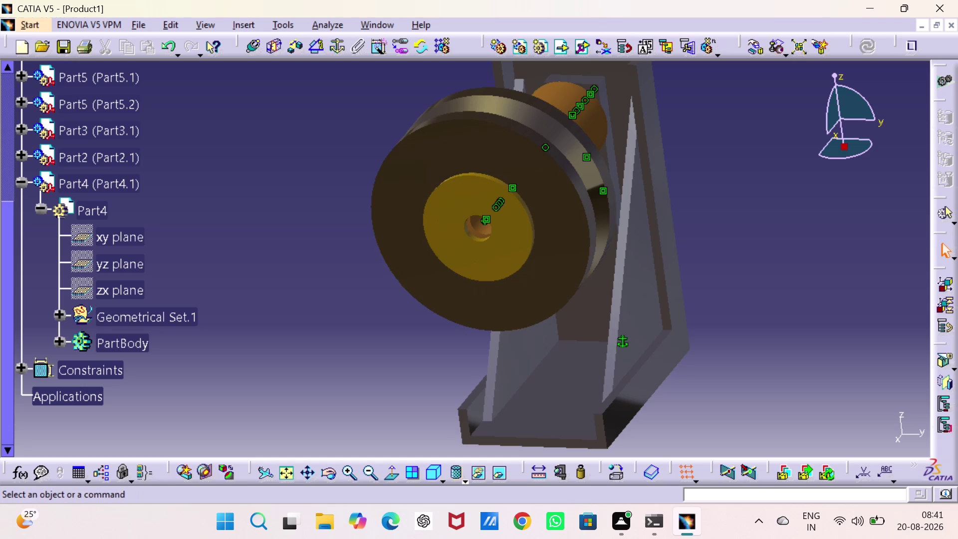
Collapse the Part4 branch and begin inserting an existing component into Product1.
scroll(down, 3)
scroll(up, 3)
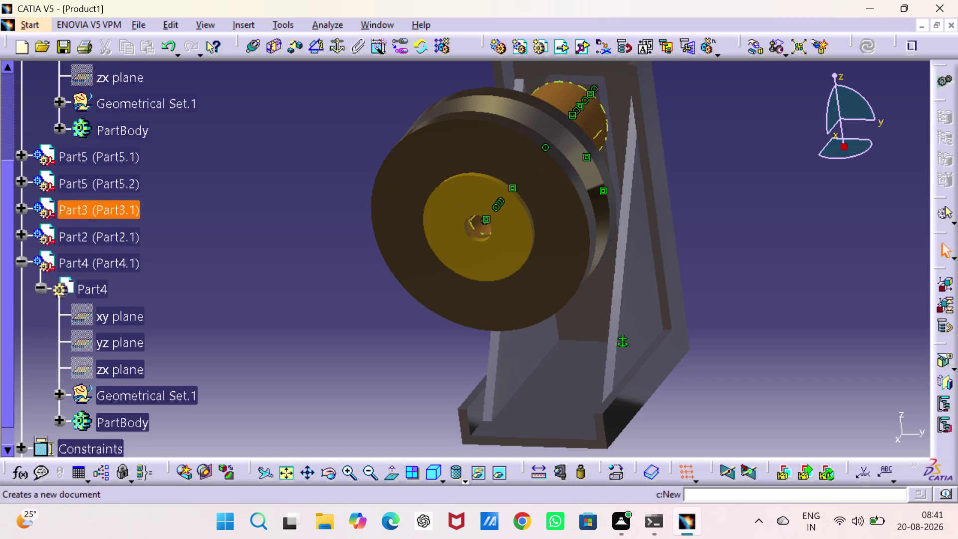
click(18, 258)
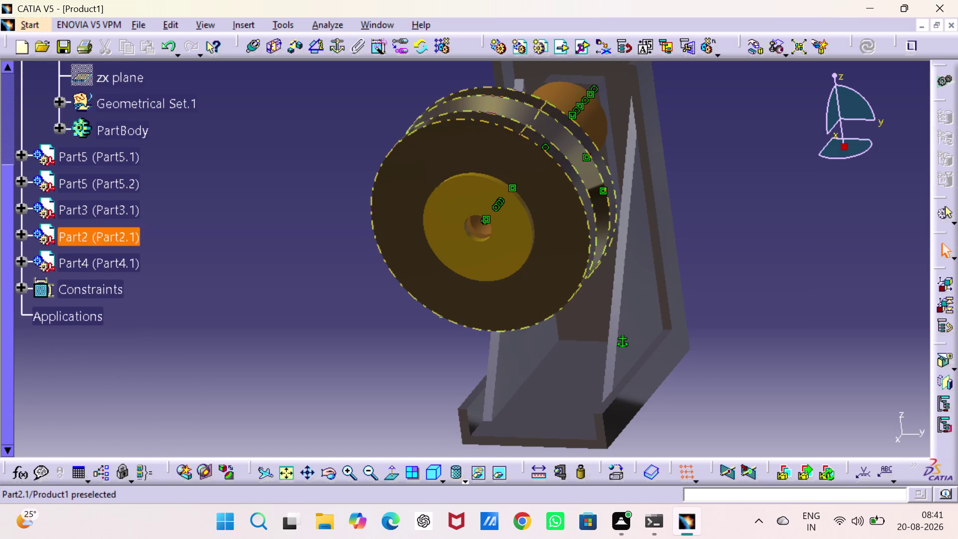
scroll(up, 3)
scroll(up, 3)
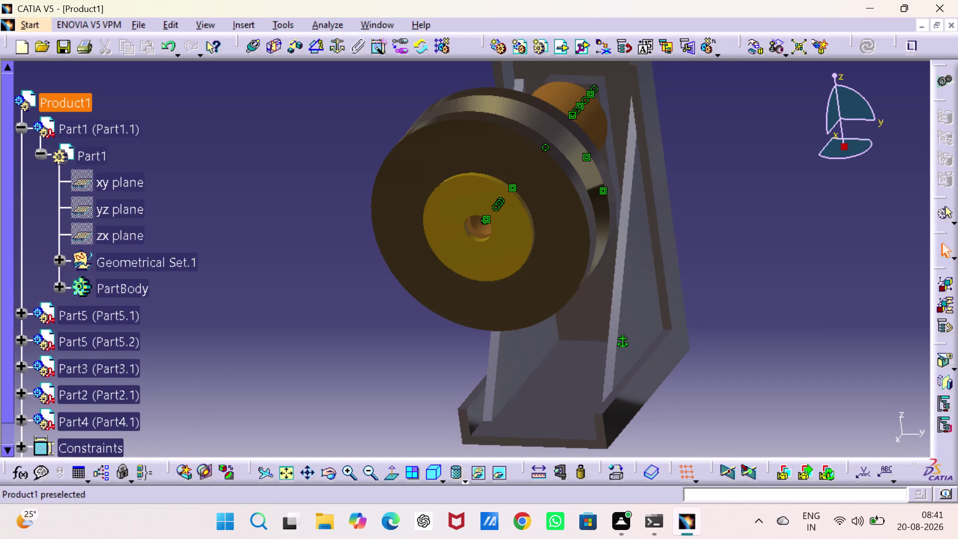
right_click(74, 105)
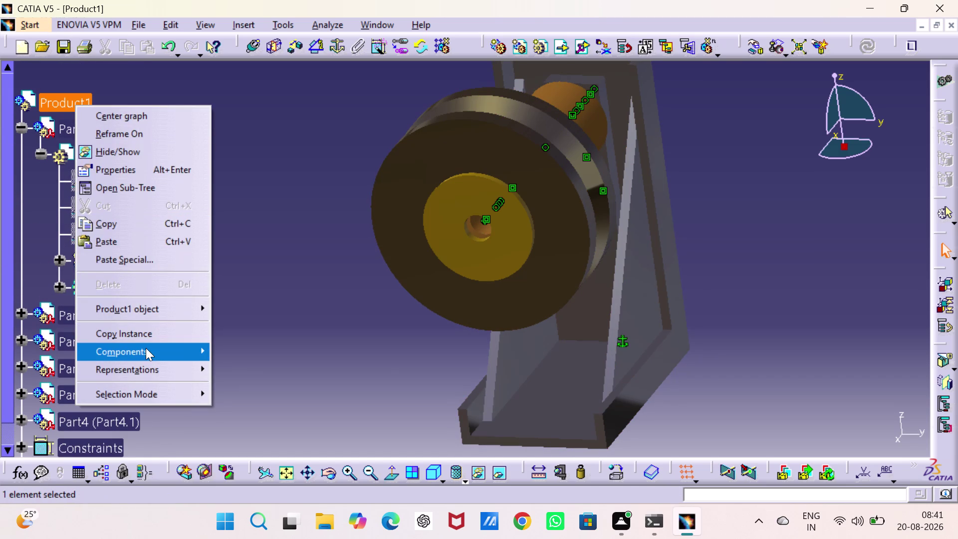
click(275, 224)
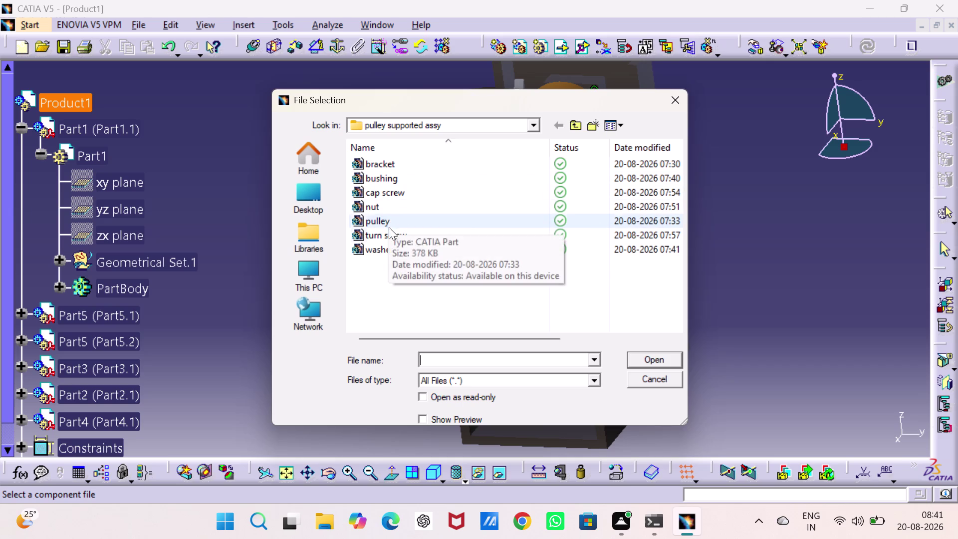
Load the 'cap screw' part file into Product1 as Part6.
click(403, 192)
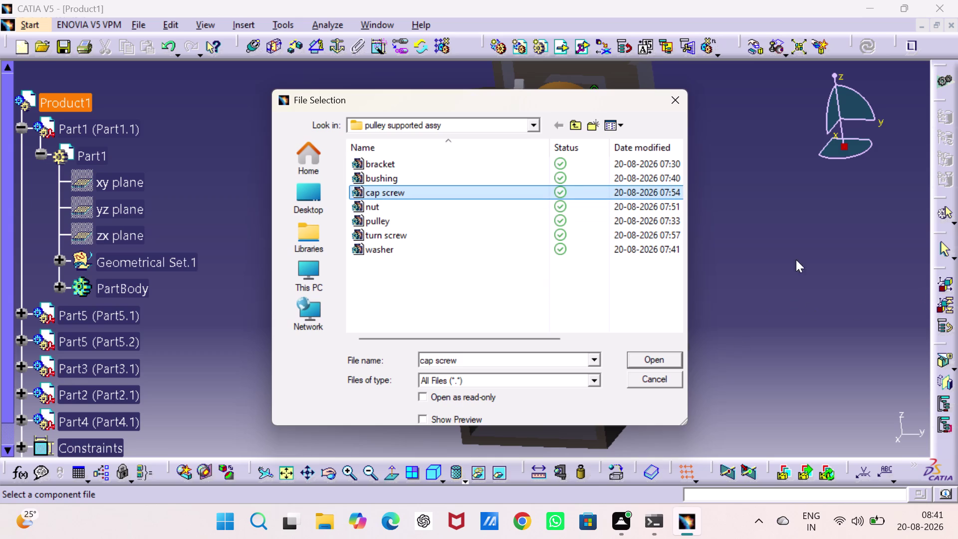
click(662, 353)
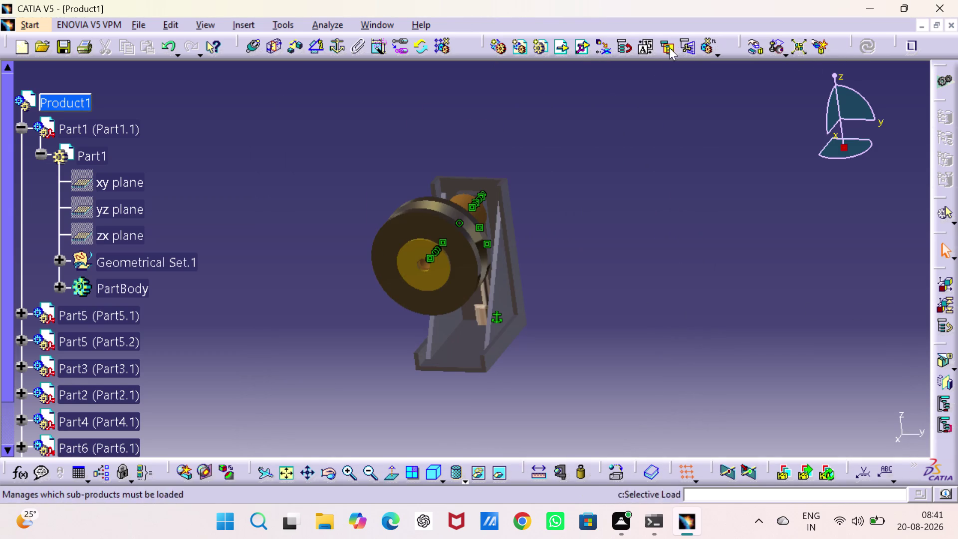
click(759, 49)
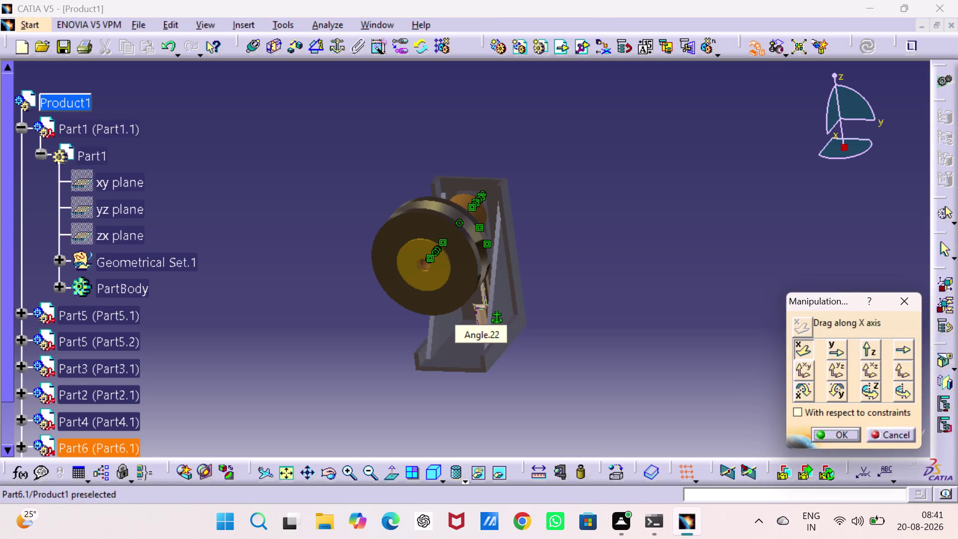
Pull the cap screw away from the bracket and rotate it about Y.
drag(480, 308, 396, 395)
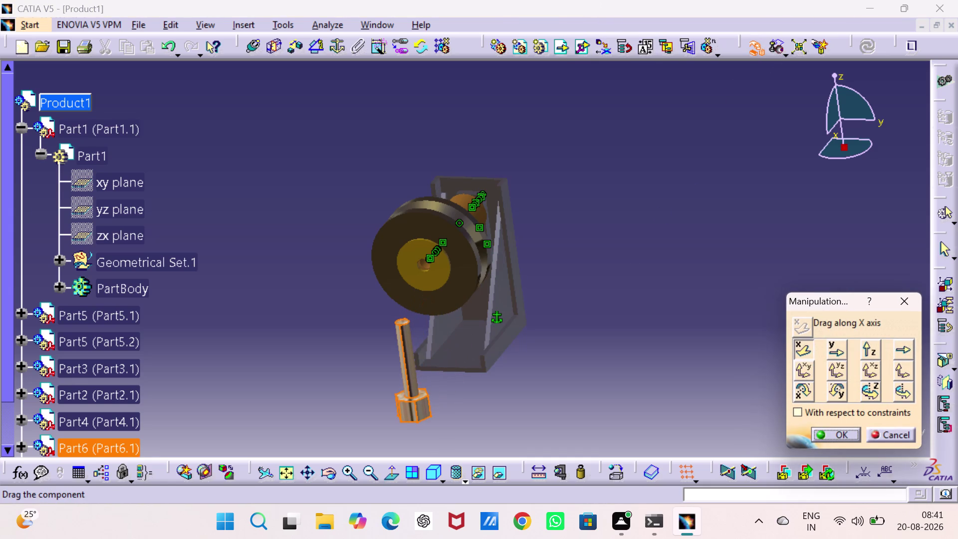
drag(397, 395, 396, 395)
middle_drag(532, 358, 551, 272)
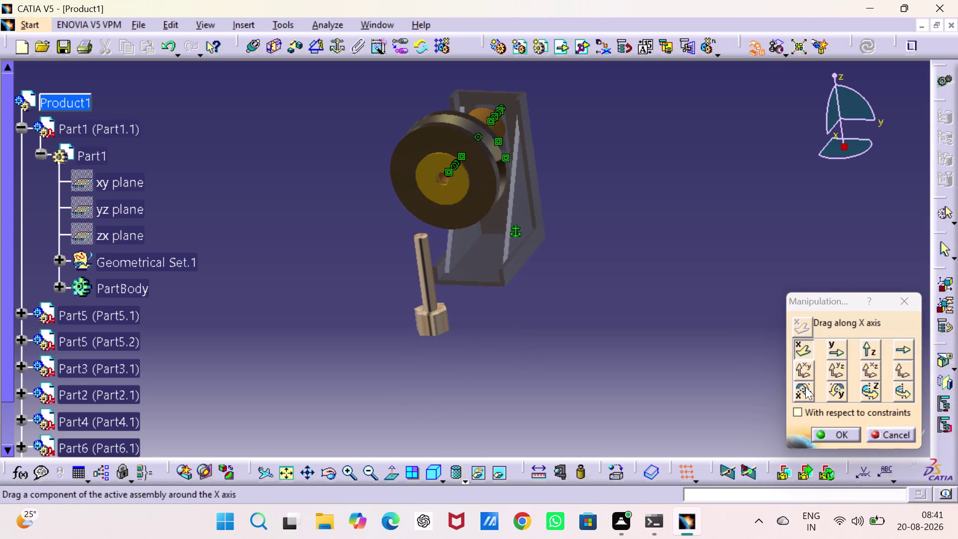
click(830, 392)
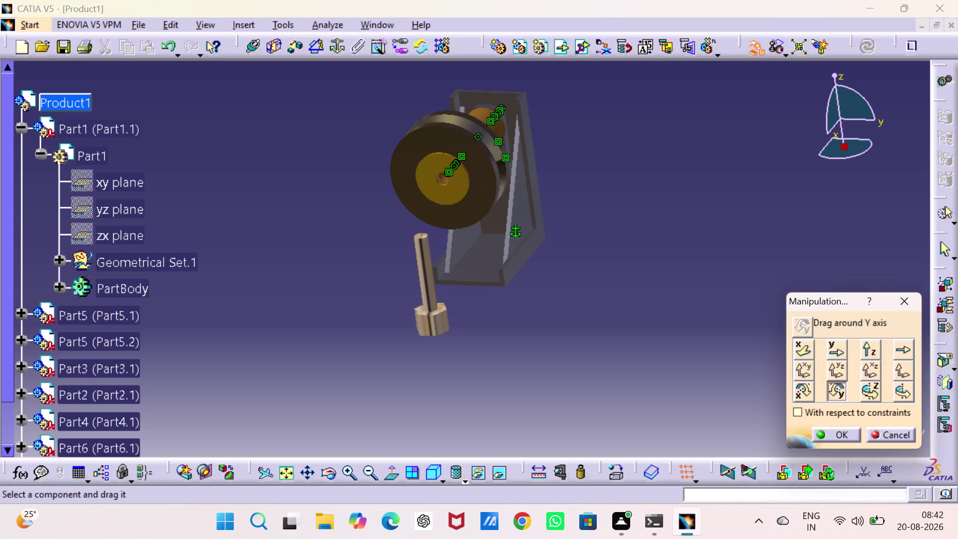
drag(446, 327, 376, 288)
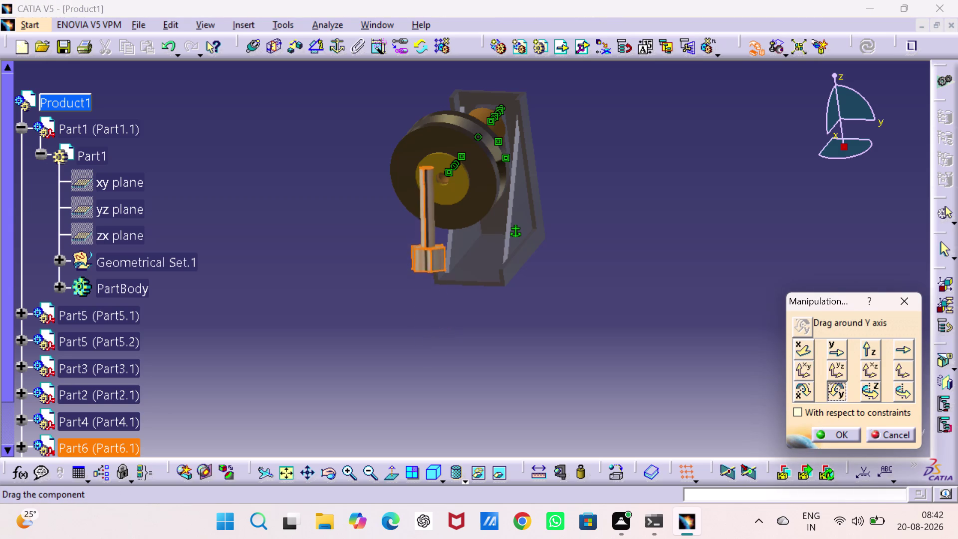
drag(376, 288, 488, 89)
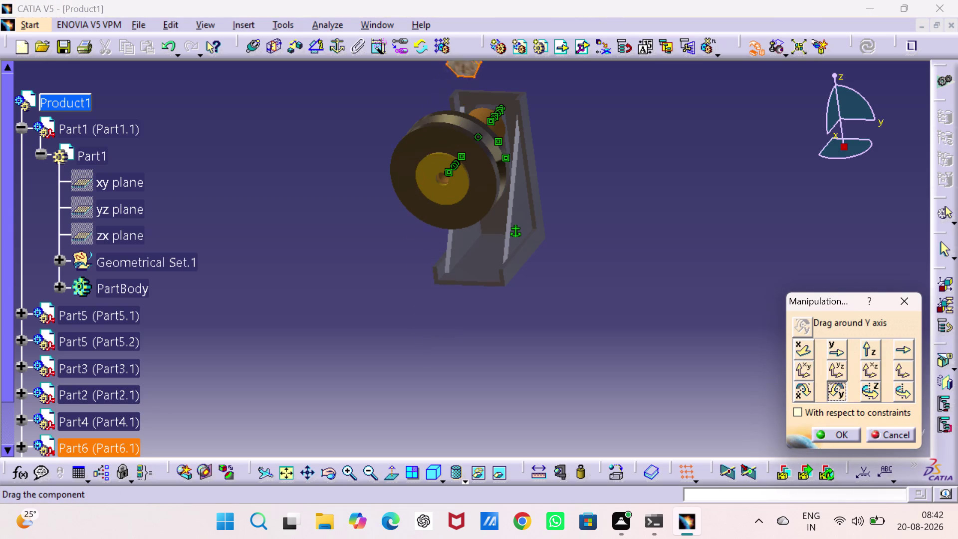
drag(488, 89, 516, 156)
middle_drag(530, 185, 532, 287)
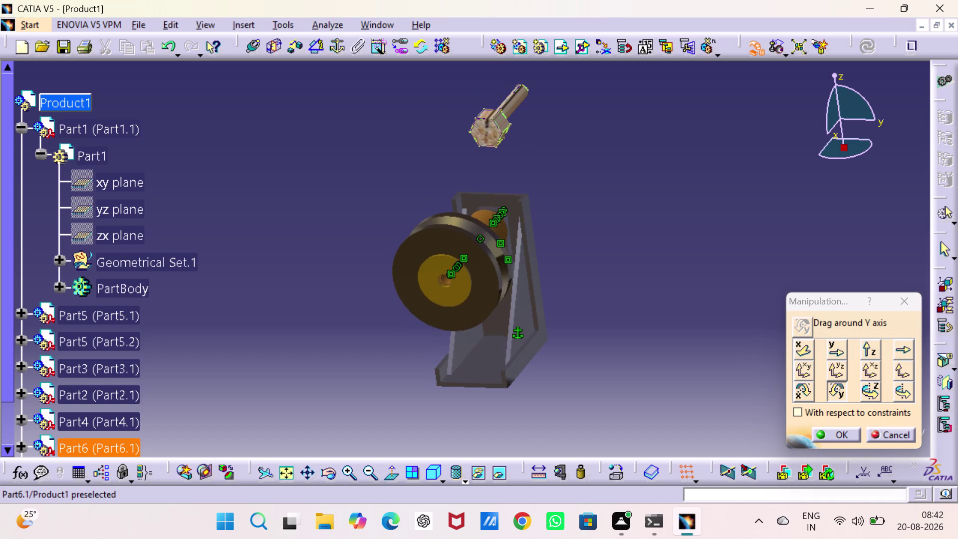
drag(504, 130, 502, 117)
click(576, 143)
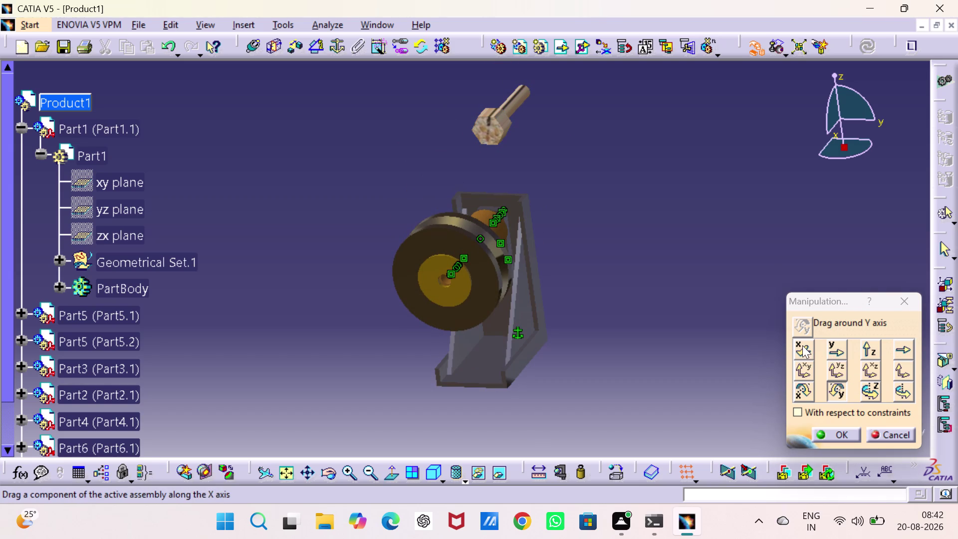
Slide the cap screw along X to sit beside the pulley and accept.
click(803, 346)
drag(520, 102, 447, 213)
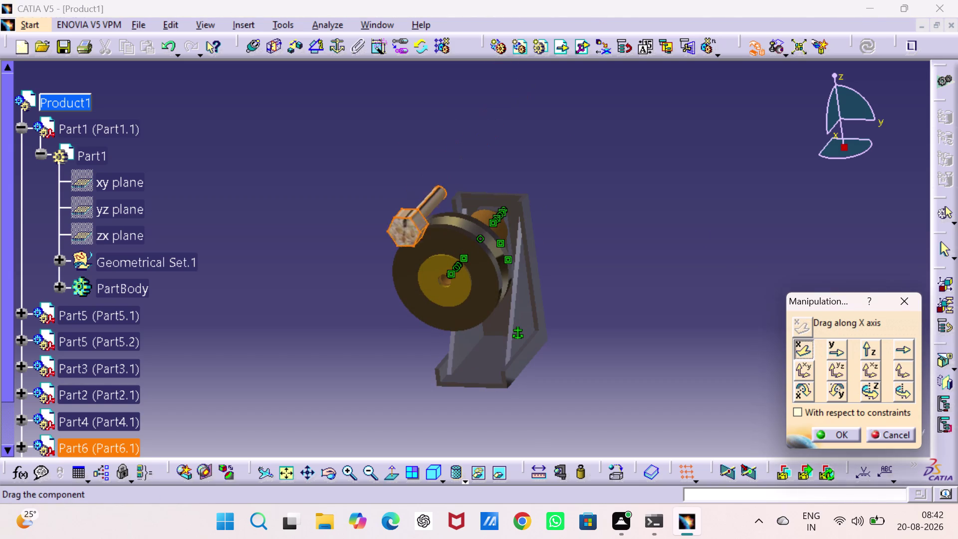
drag(448, 213, 392, 318)
middle_drag(561, 261, 566, 163)
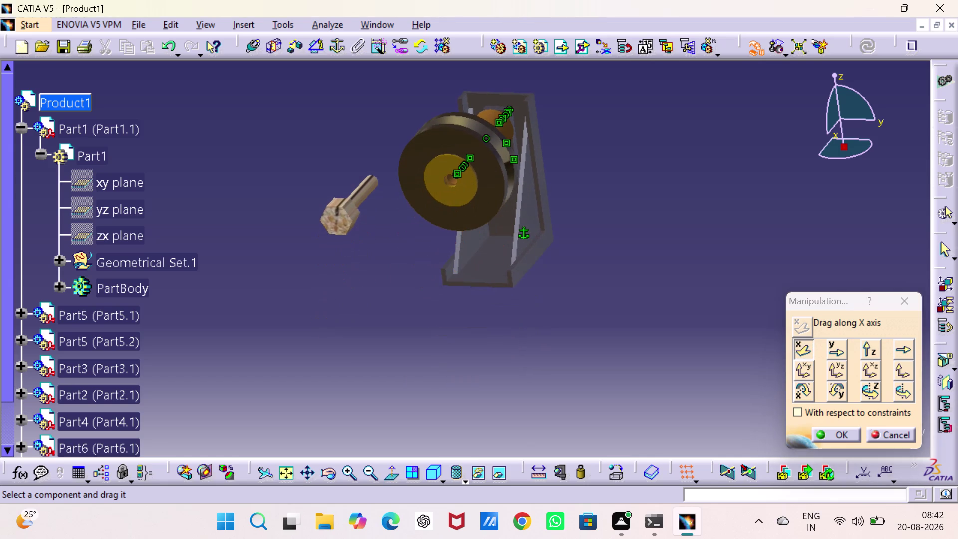
drag(843, 431, 841, 426)
click(754, 346)
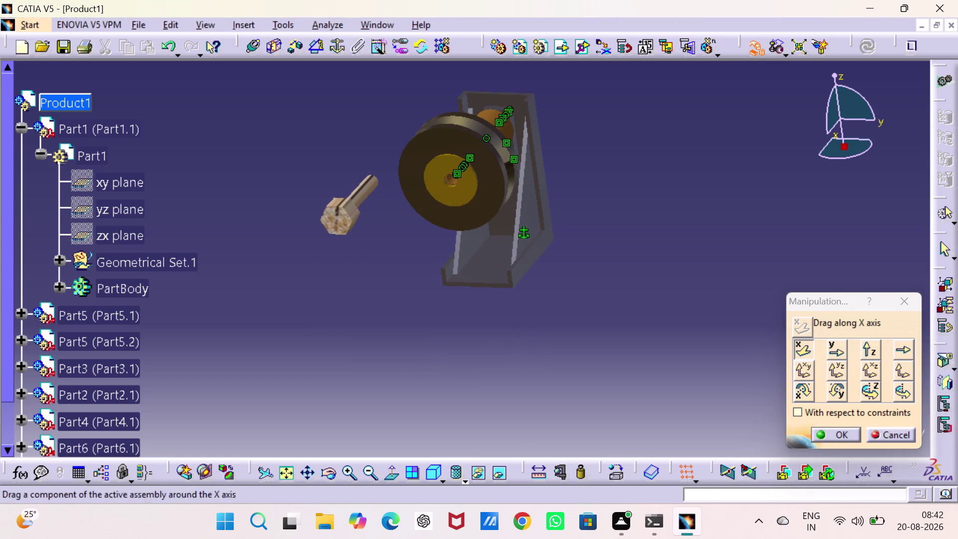
click(833, 432)
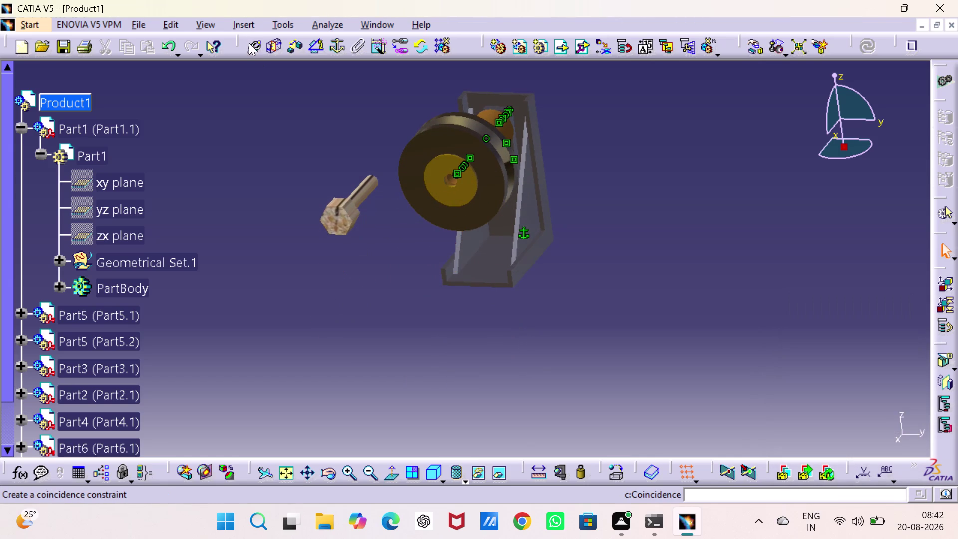
Create Coincidence.25 between the cap screw axis and the pulley hub hole axis.
click(252, 48)
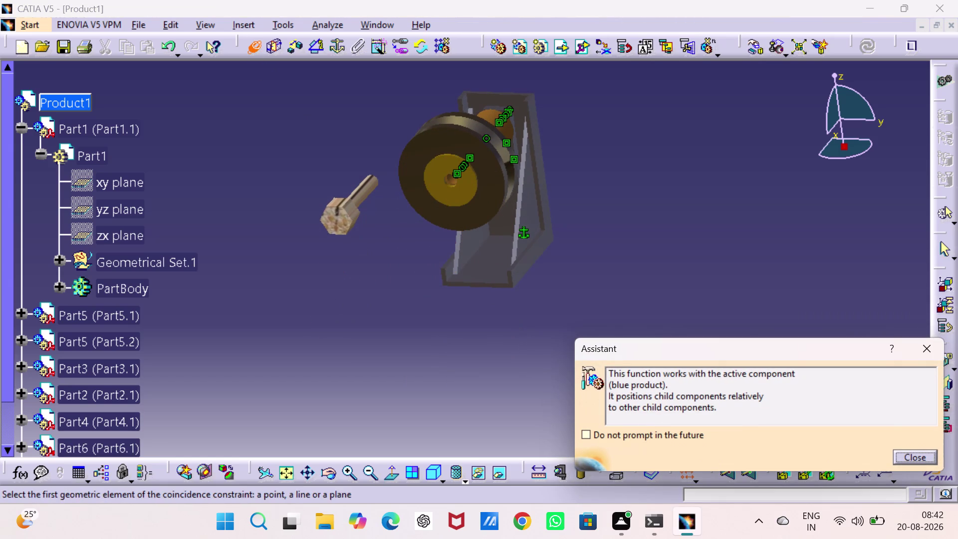
click(357, 193)
middle_drag(434, 198, 360, 199)
right_drag(434, 198, 361, 199)
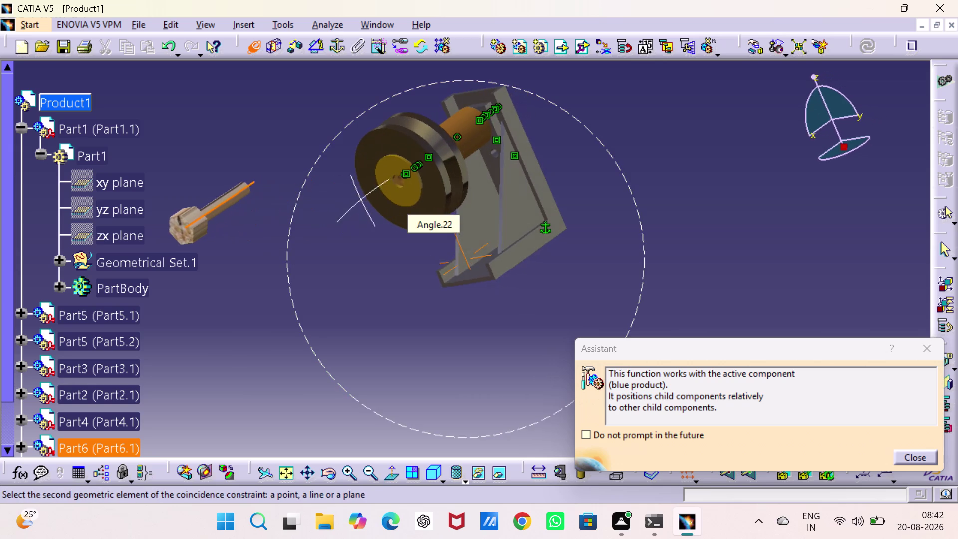
middle_drag(361, 199, 362, 199)
right_drag(361, 199, 362, 199)
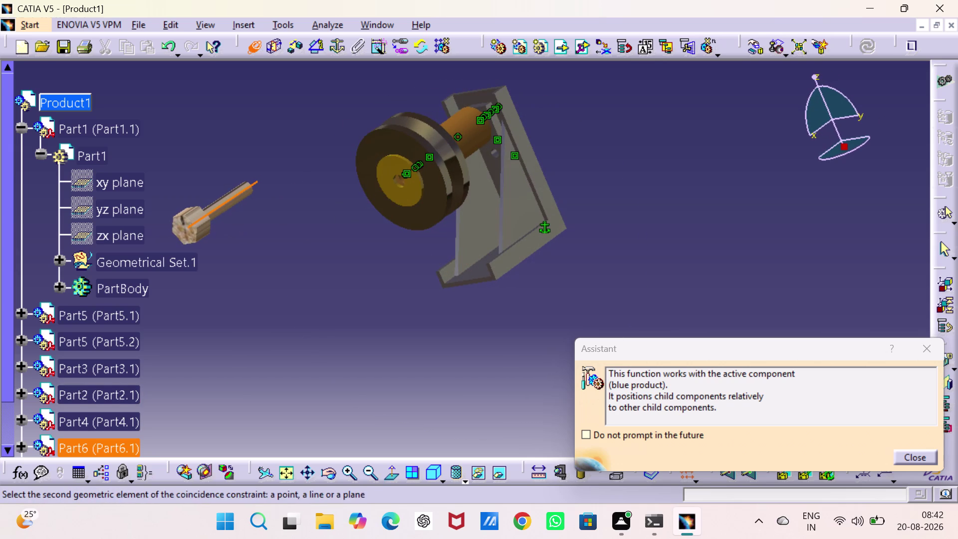
click(443, 147)
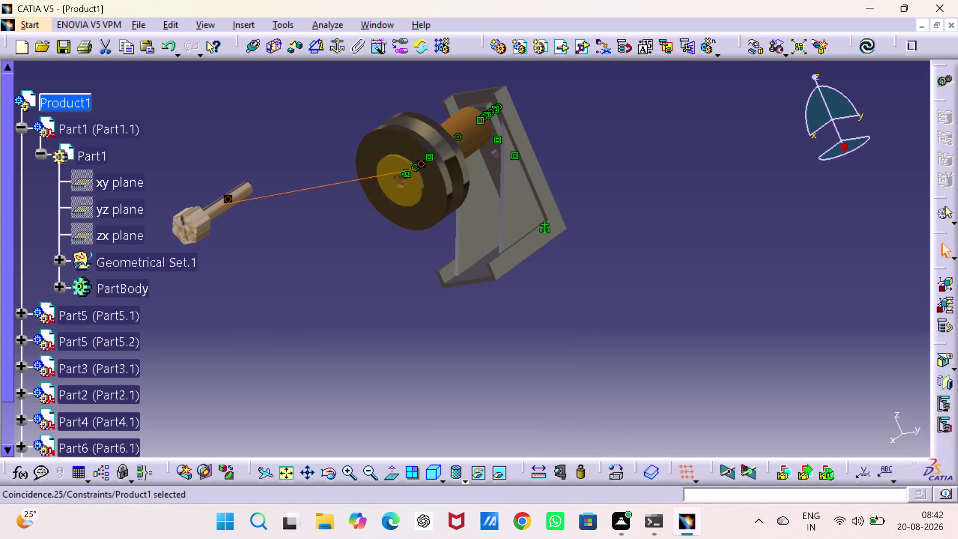
click(862, 44)
click(774, 159)
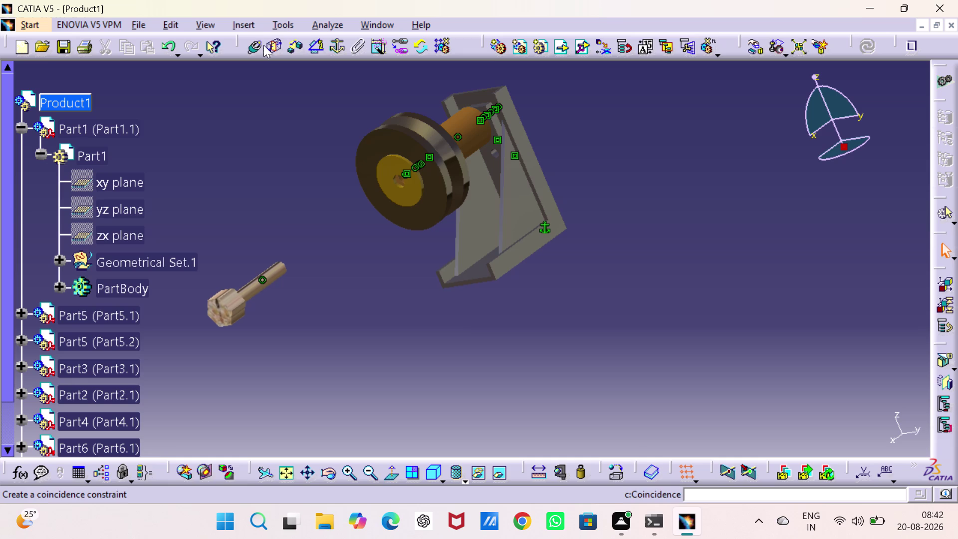
Add a surface contact between the yellow hub face and the cap screw head's underside, then update.
click(273, 47)
click(400, 171)
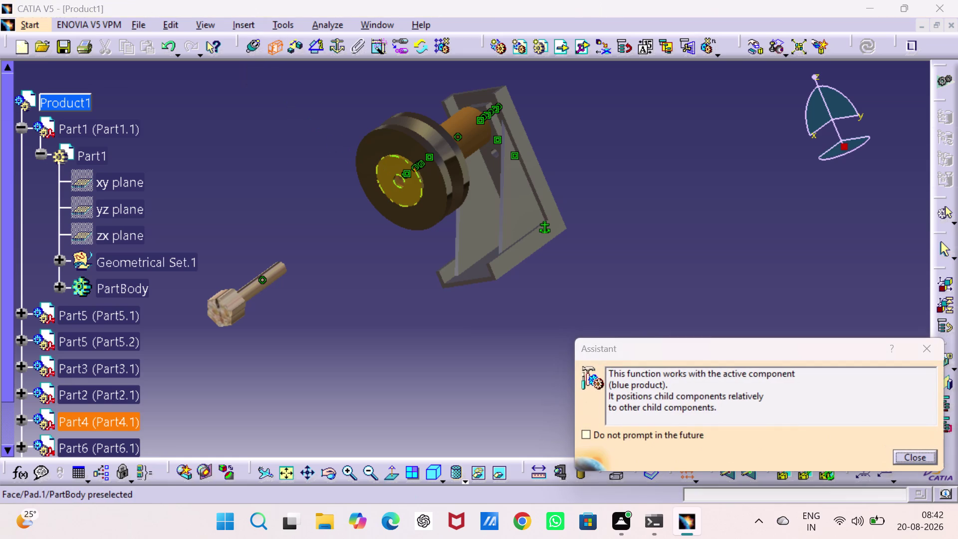
middle_drag(380, 240, 528, 180)
middle_drag(521, 194, 479, 211)
right_drag(521, 194, 479, 210)
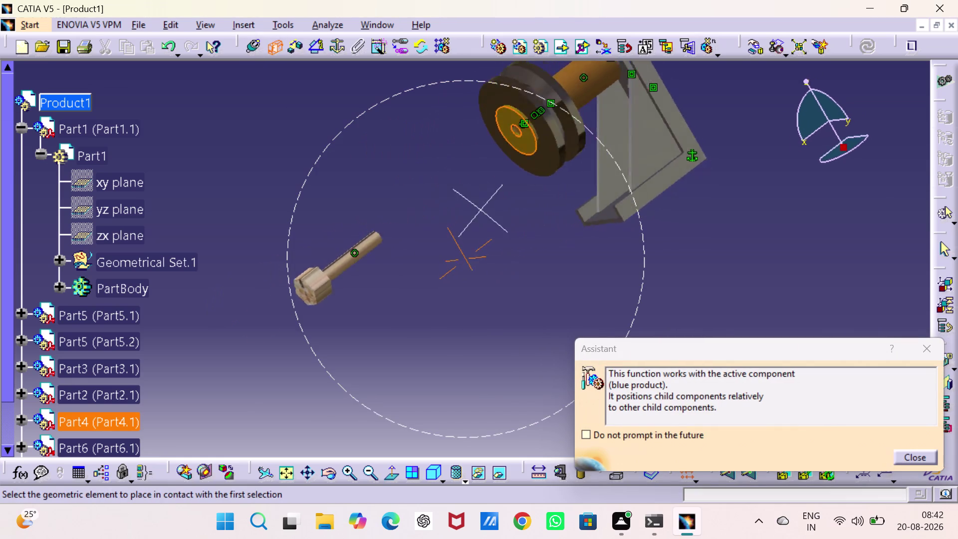
right_drag(479, 211, 369, 315)
middle_drag(479, 211, 369, 315)
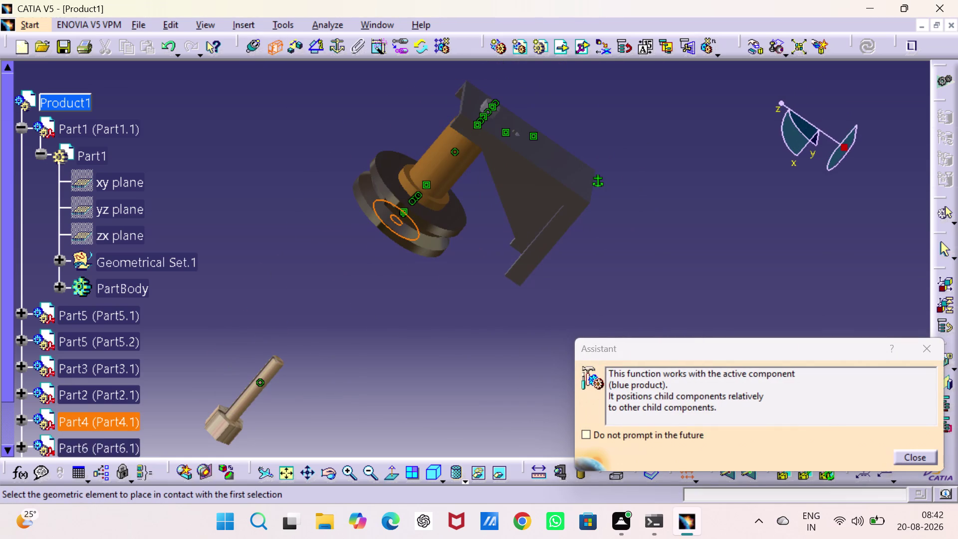
click(222, 406)
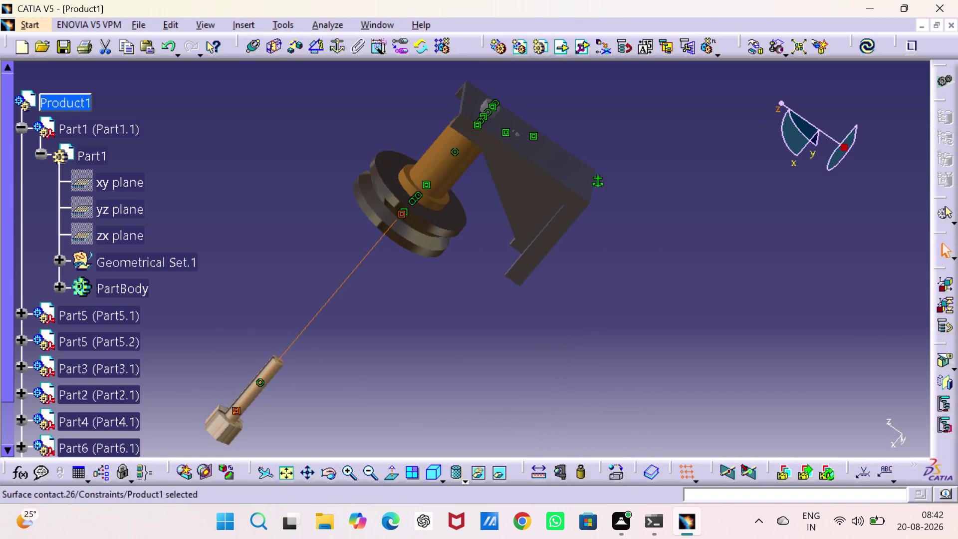
click(866, 44)
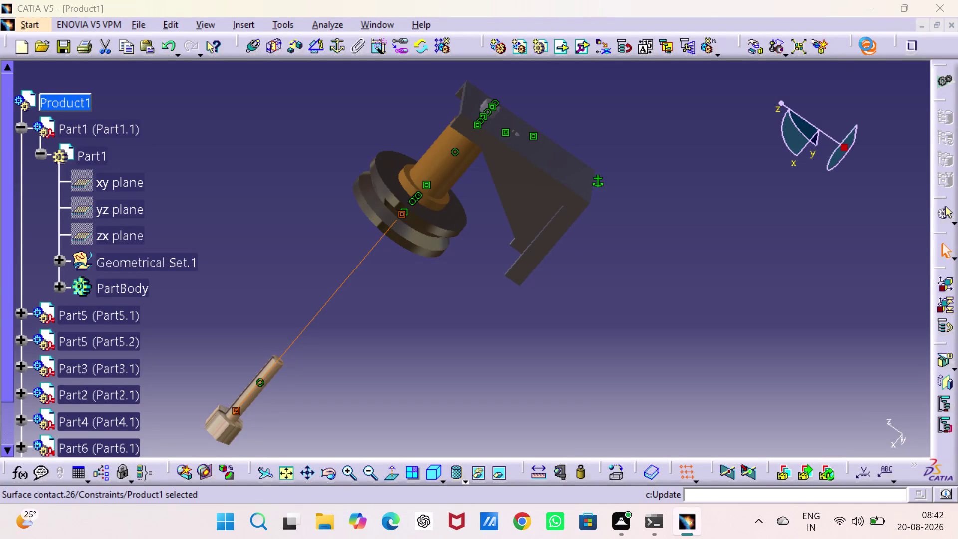
click(551, 330)
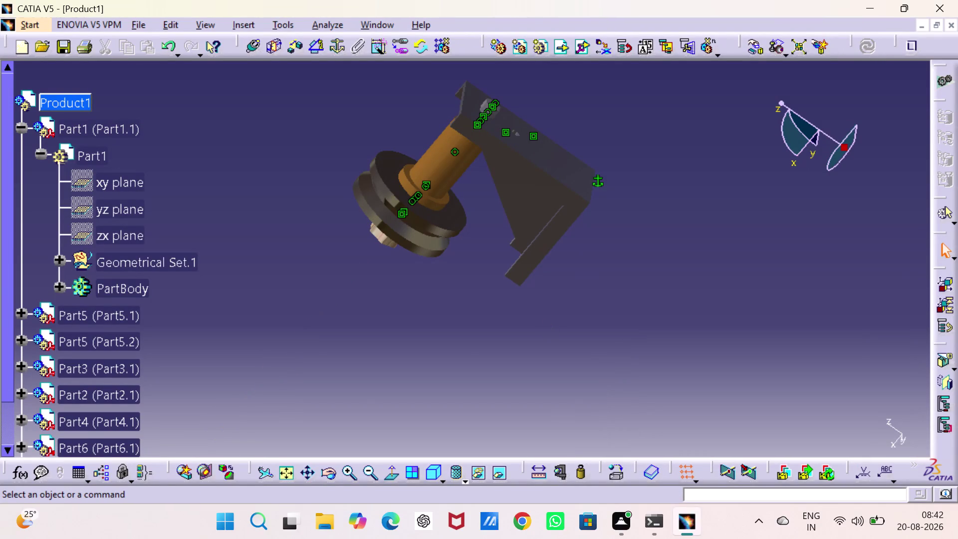
middle_drag(467, 321, 614, 243)
right_drag(467, 320, 613, 243)
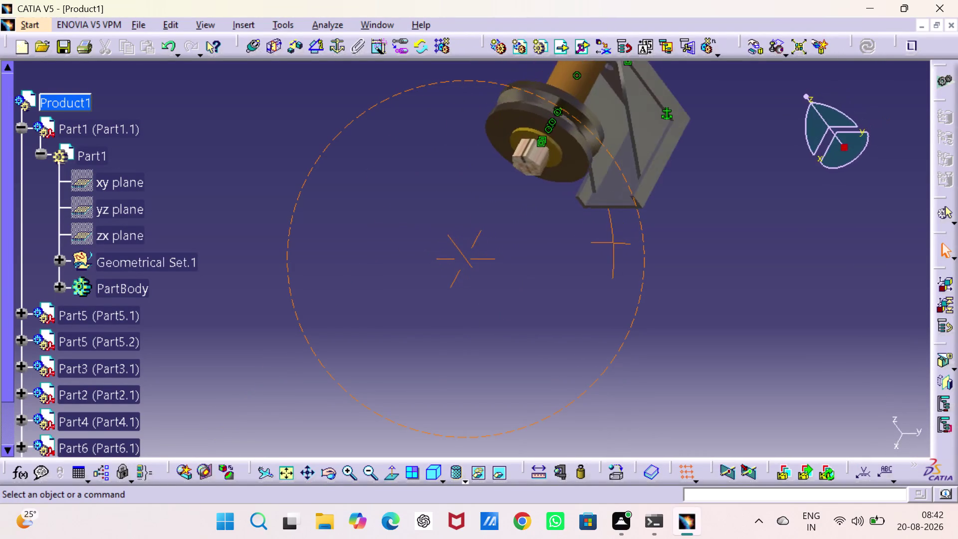
right_drag(614, 243, 586, 279)
middle_drag(613, 243, 587, 278)
middle_drag(590, 273, 594, 351)
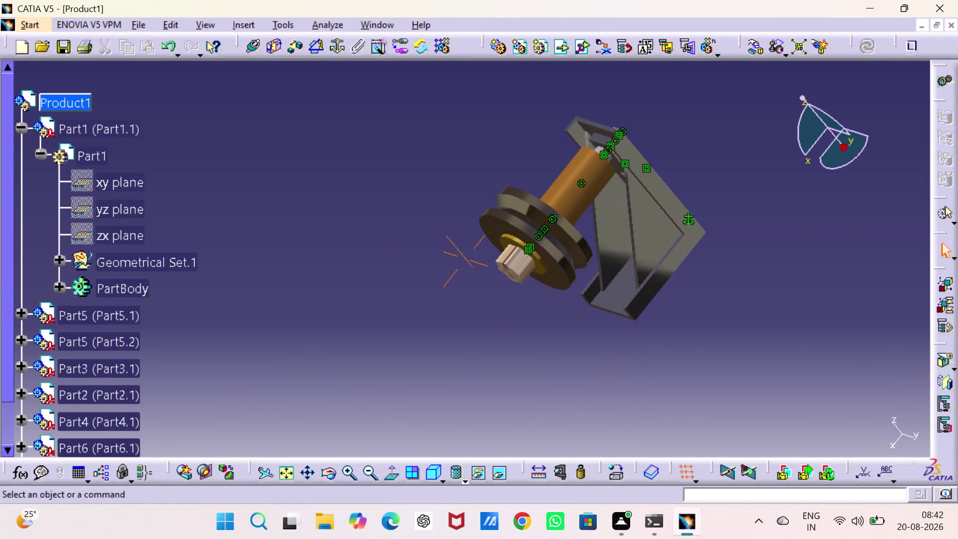
middle_drag(594, 352, 592, 352)
middle_drag(569, 351, 552, 351)
right_drag(569, 351, 552, 352)
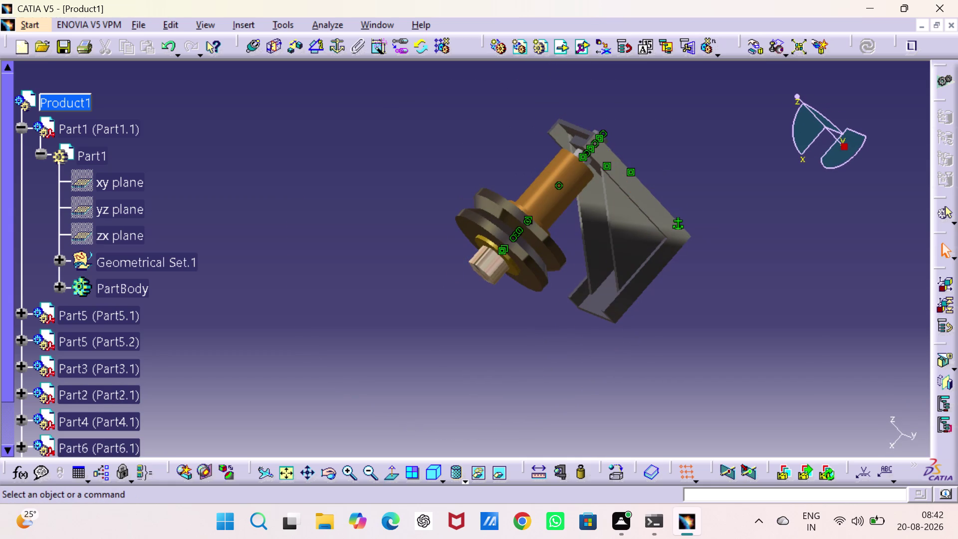
middle_drag(699, 124, 745, 116)
drag(699, 124, 745, 116)
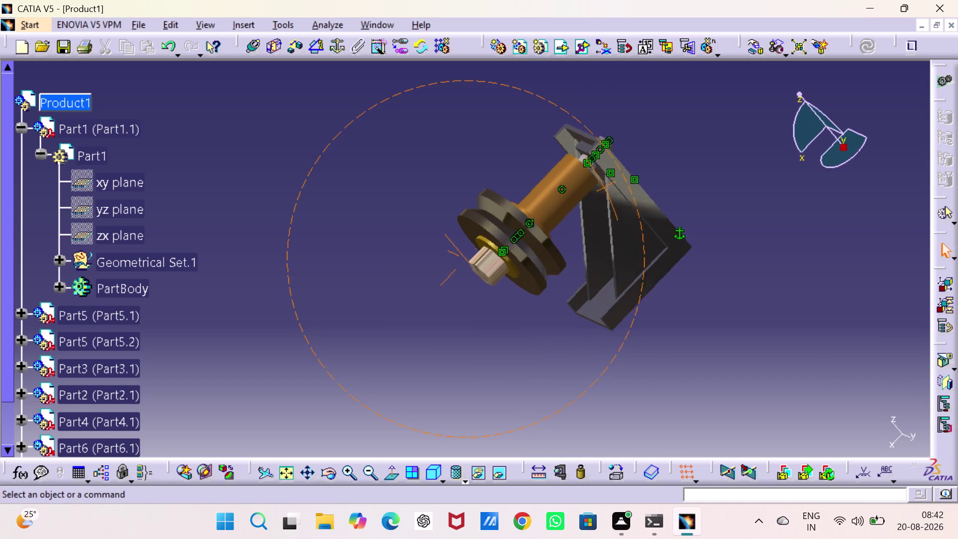
drag(745, 116, 748, 370)
middle_drag(745, 115, 748, 370)
drag(748, 370, 748, 368)
middle_drag(744, 354, 743, 129)
middle_drag(602, 211, 625, 324)
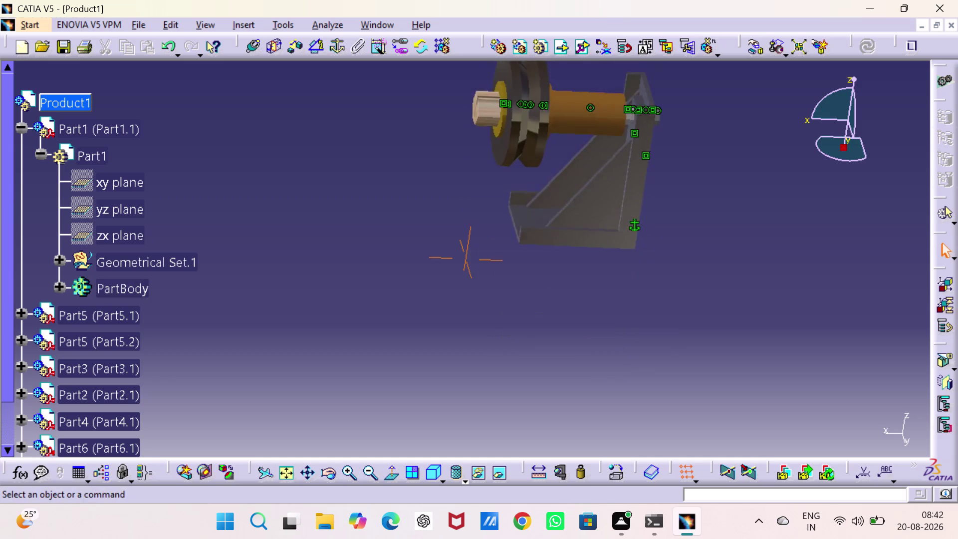
middle_drag(625, 324, 642, 387)
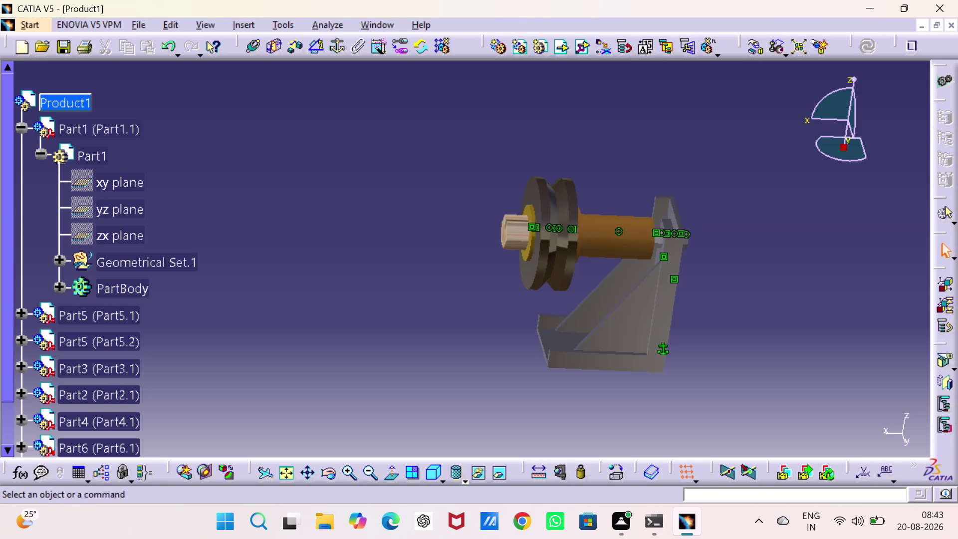
Expand Part6 and constrain the Part1 and Part6 yz planes at a 0° angle.
scroll(down, 3)
click(21, 326)
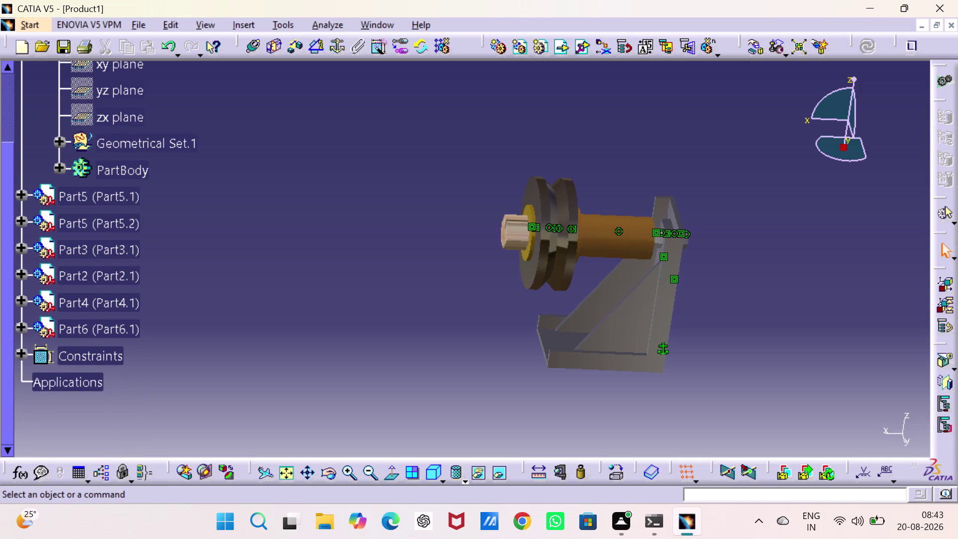
click(38, 352)
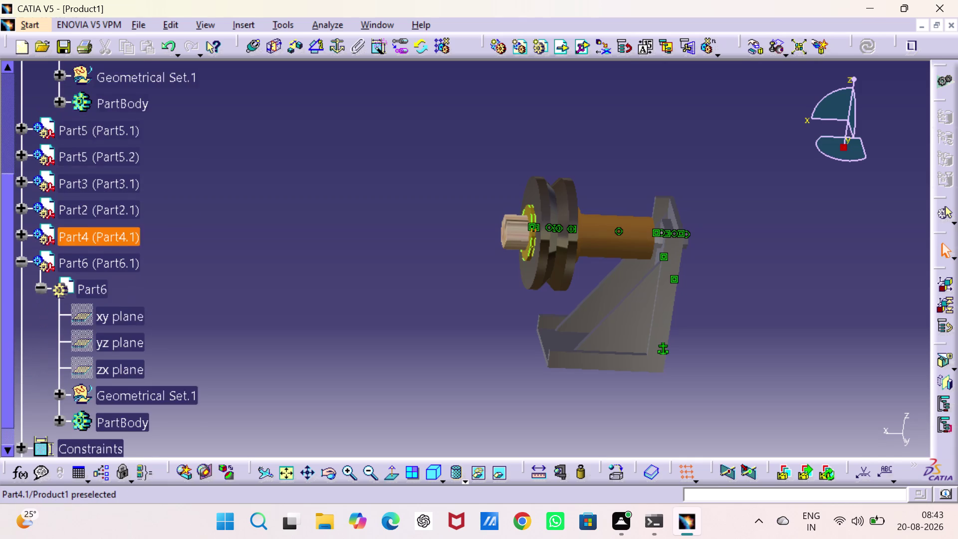
scroll(up, 3)
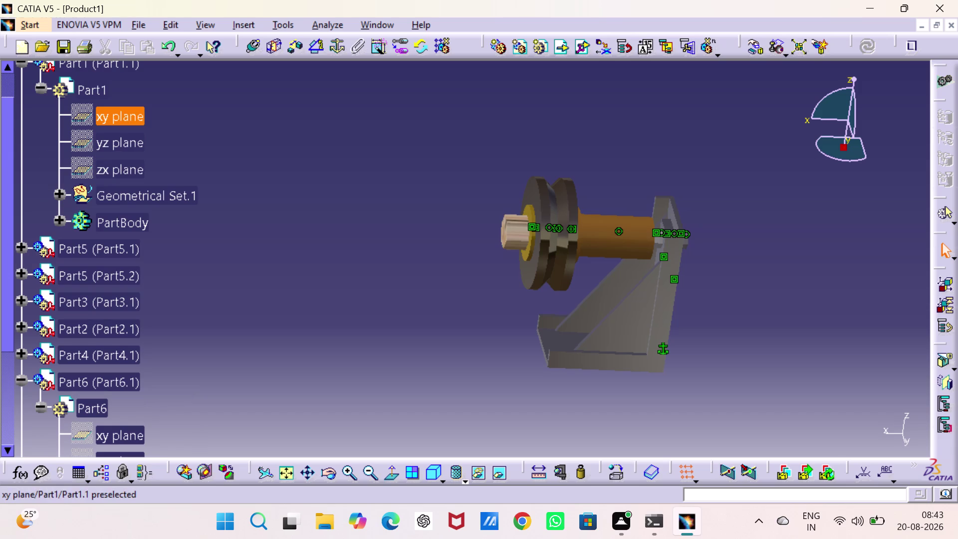
click(311, 47)
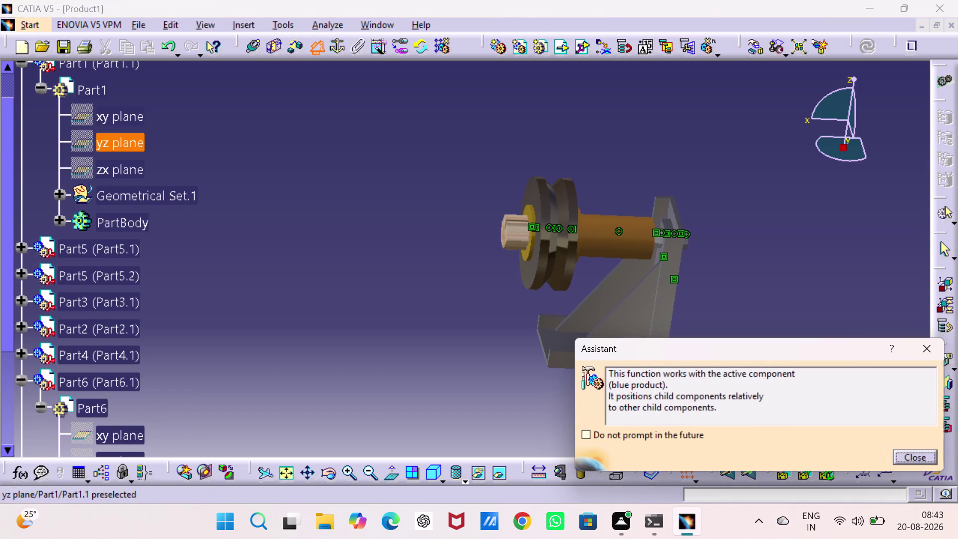
click(124, 118)
scroll(down, 3)
scroll(down, 3)
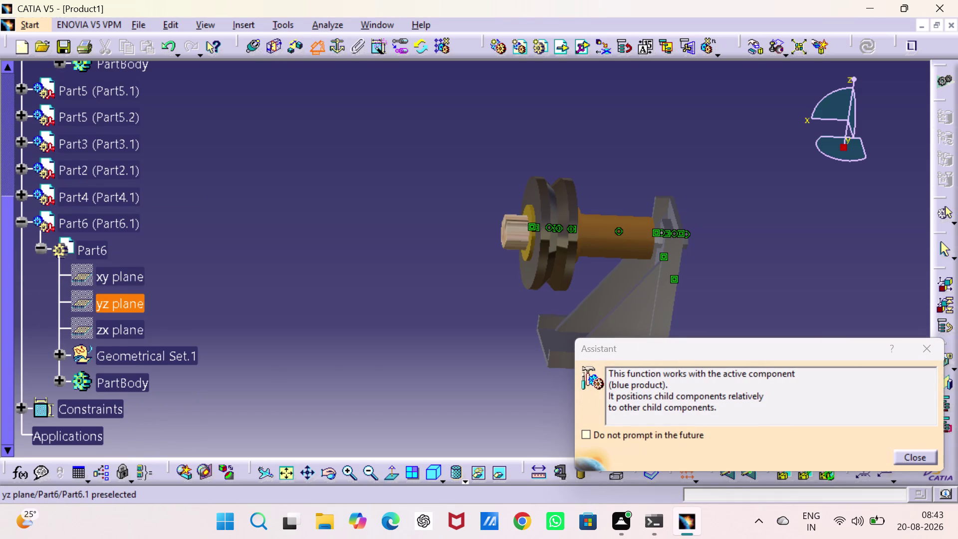
click(134, 307)
click(869, 444)
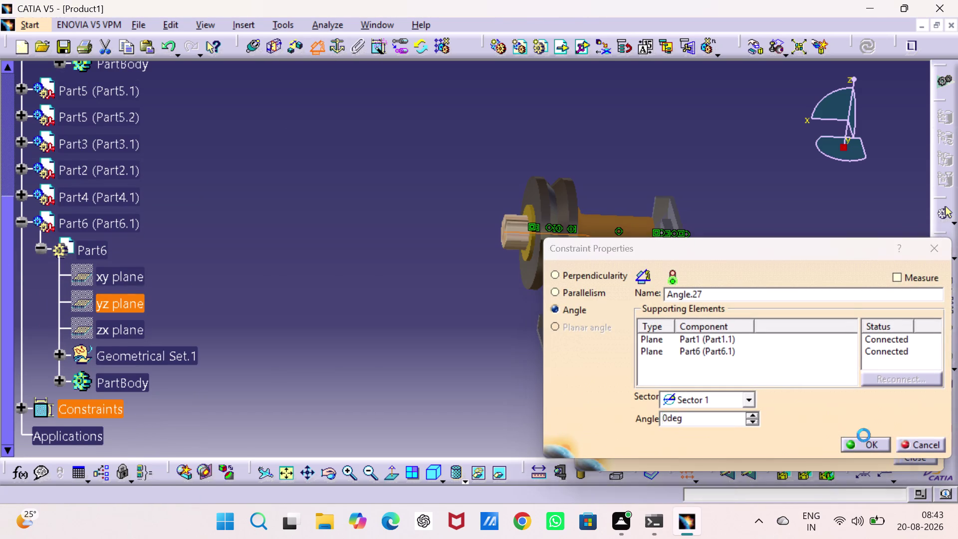
click(312, 47)
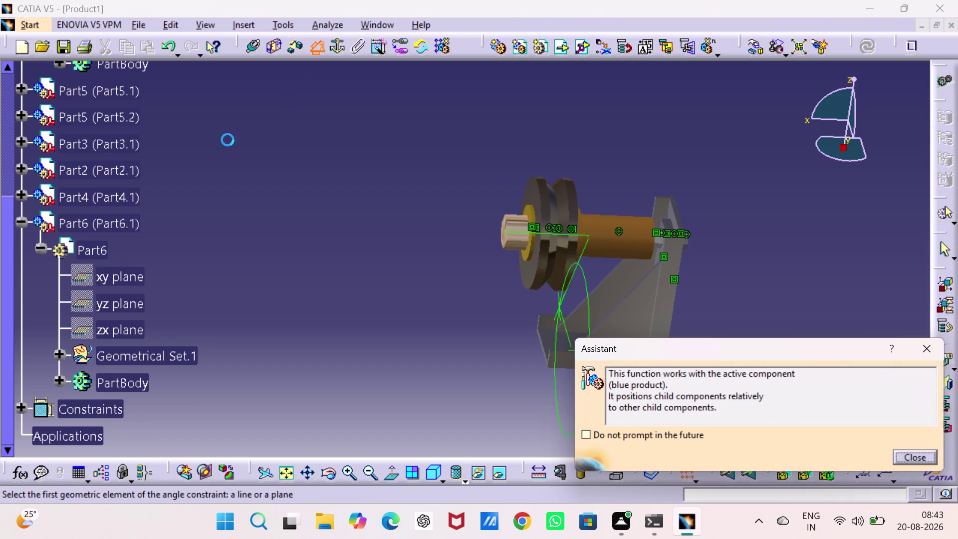
Constrain the Part1 and Part6 zx planes at a 90° angle.
scroll(up, 3)
click(125, 107)
scroll(down, 3)
scroll(down, 3)
click(120, 252)
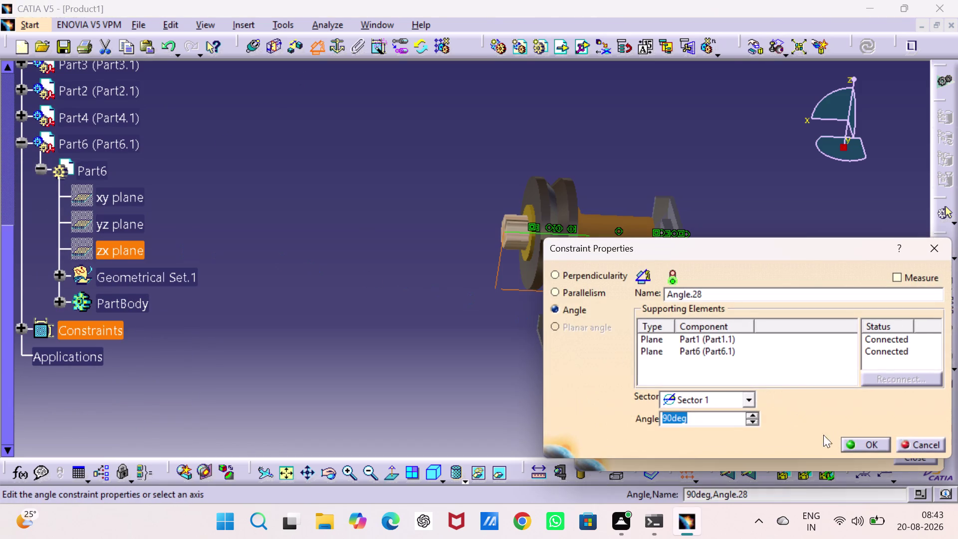
click(876, 440)
click(270, 206)
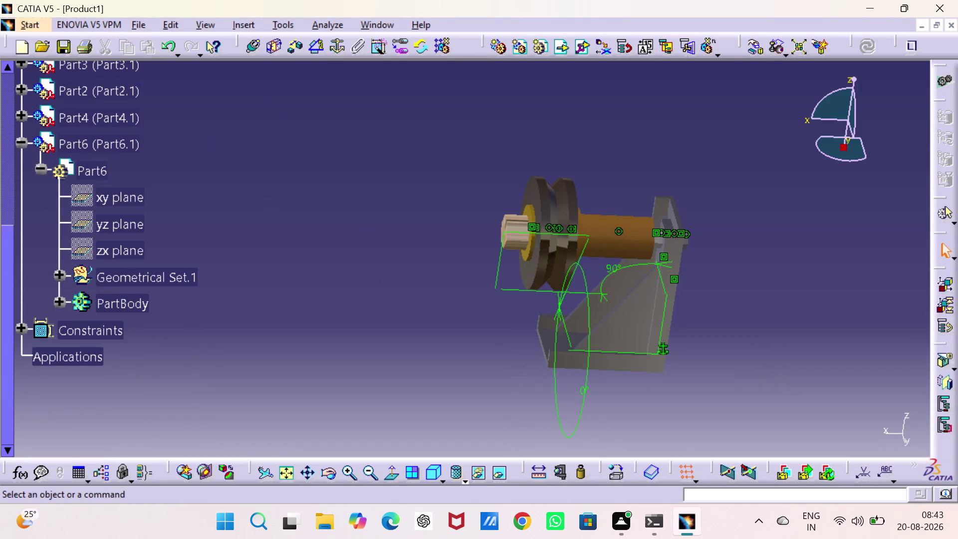
Constrain the Part1 and Part6 xy planes at a 90° angle.
scroll(up, 3)
scroll(up, 3)
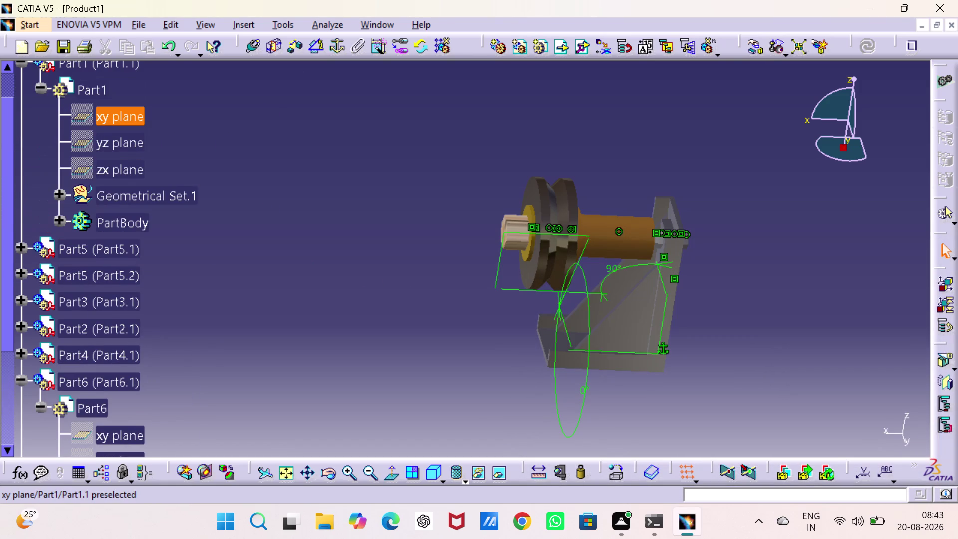
click(129, 120)
click(322, 47)
scroll(down, 3)
click(115, 278)
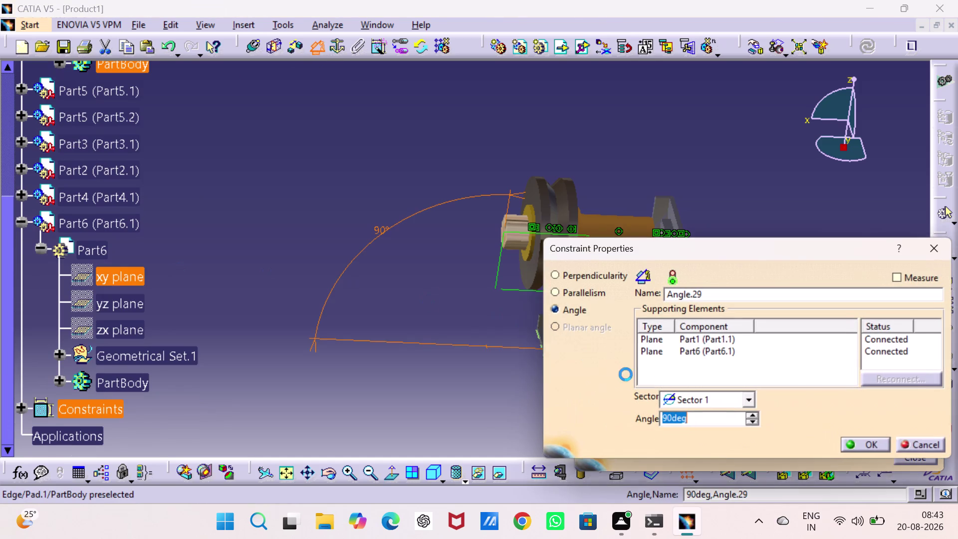
click(865, 441)
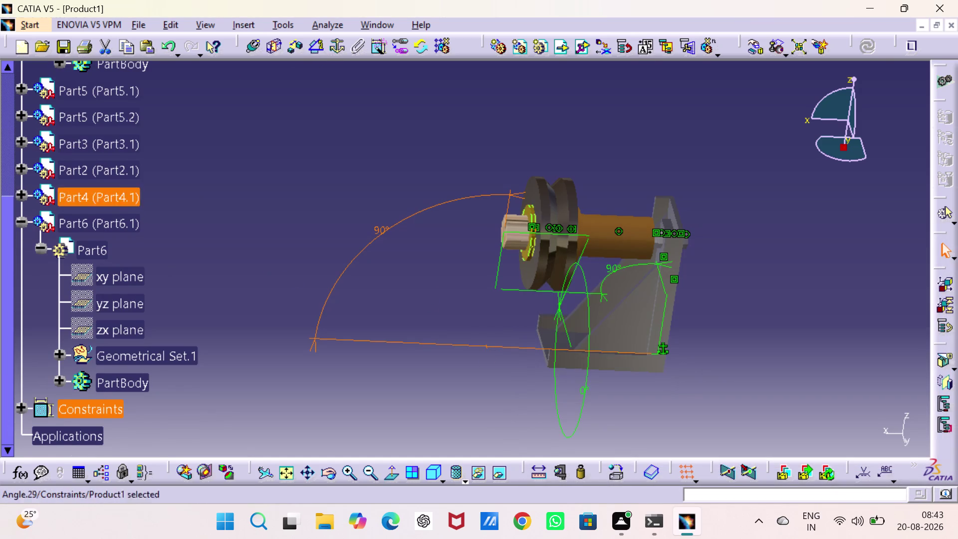
right_click(89, 220)
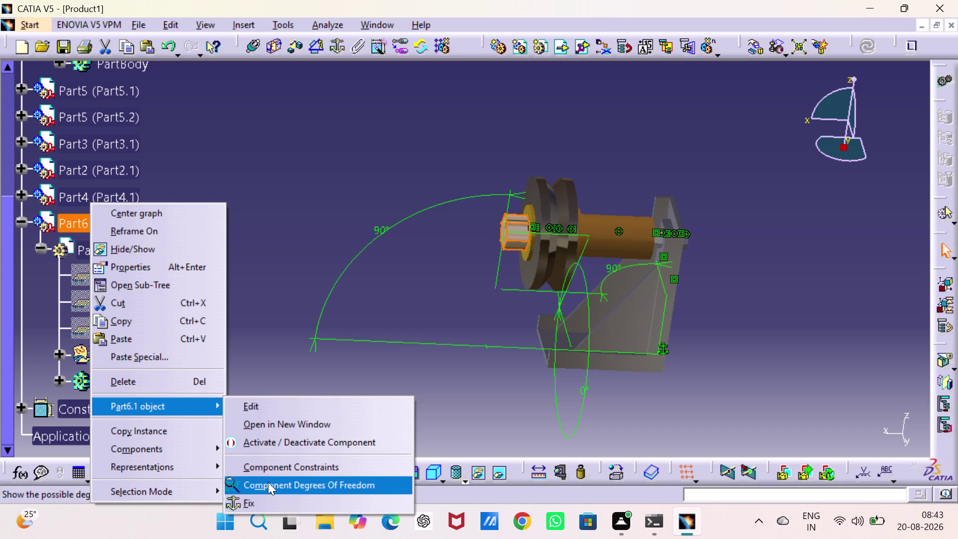
Check Part6.1's component degrees of freedom and confirm it has none left.
click(268, 483)
click(578, 284)
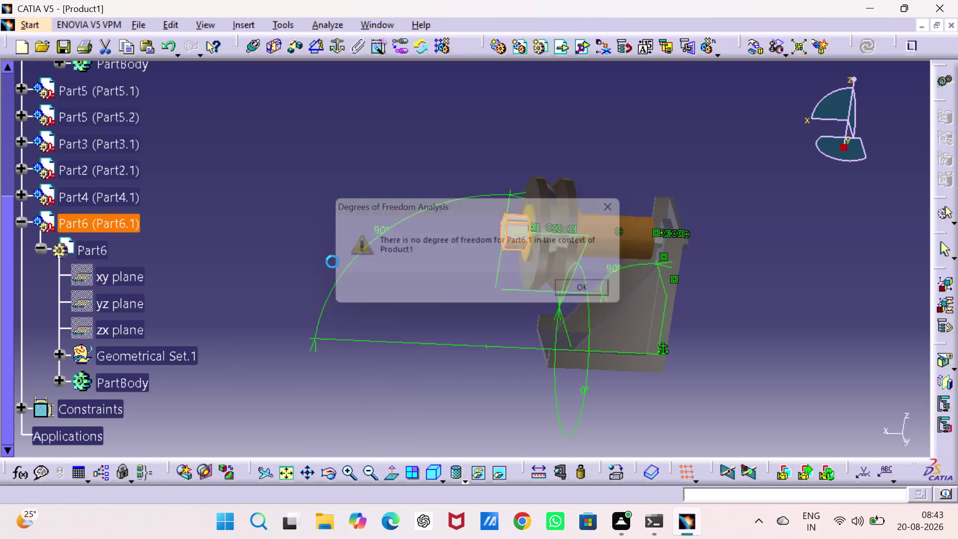
click(115, 215)
click(19, 218)
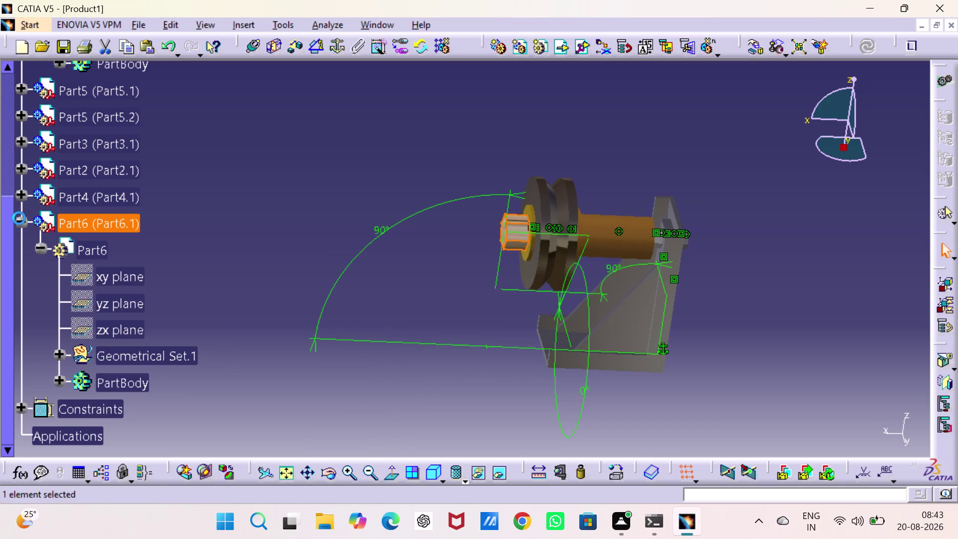
Hide the Angle.29, Angle.28 and Angle.27 constraint symbols.
right_click(412, 216)
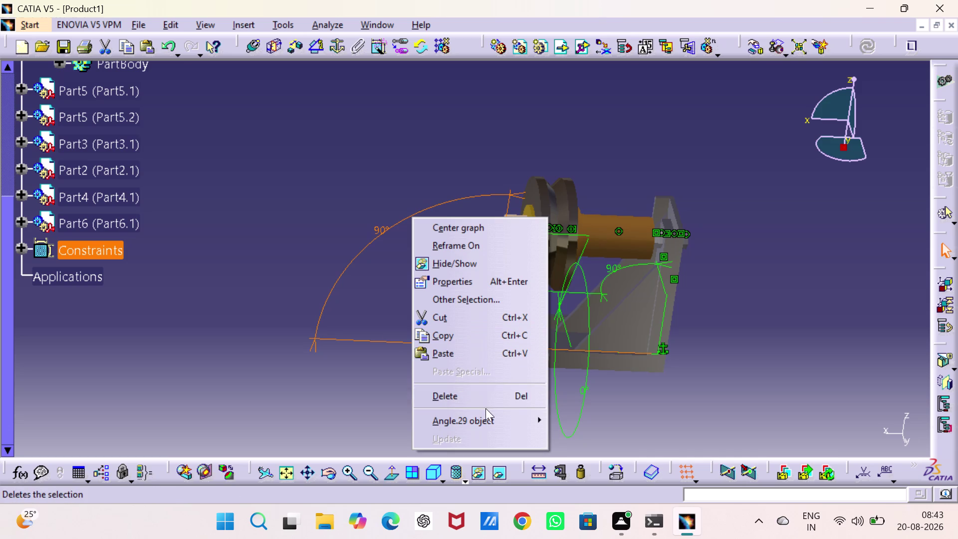
click(476, 268)
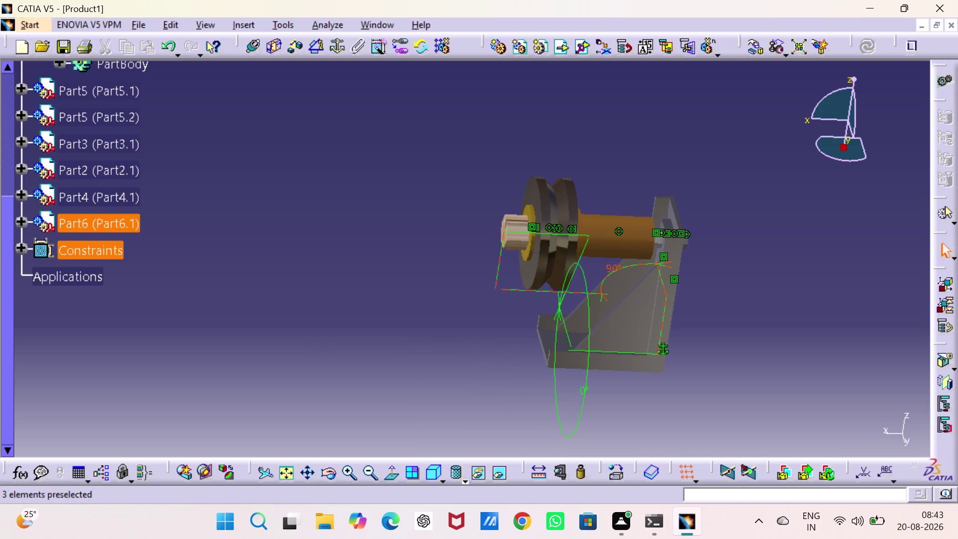
right_click(519, 288)
click(560, 99)
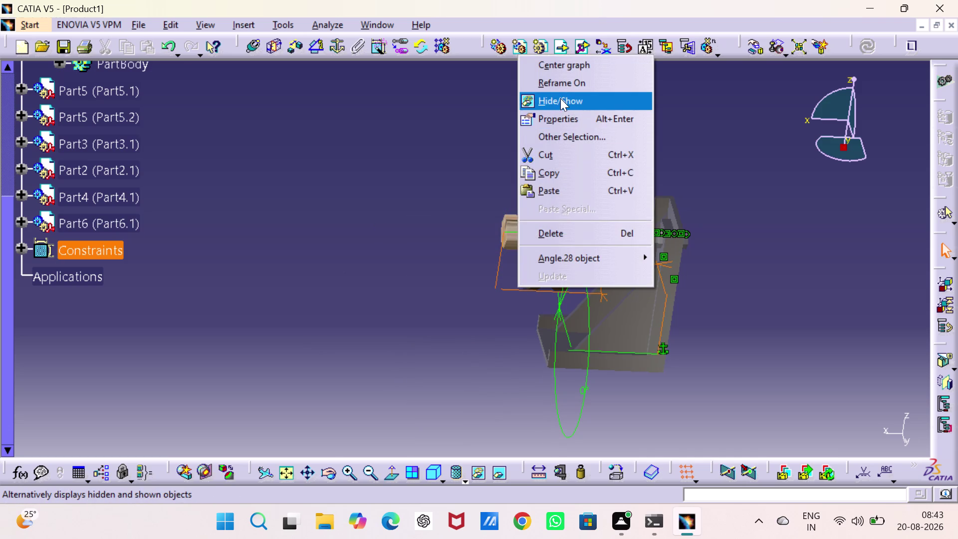
right_click(585, 274)
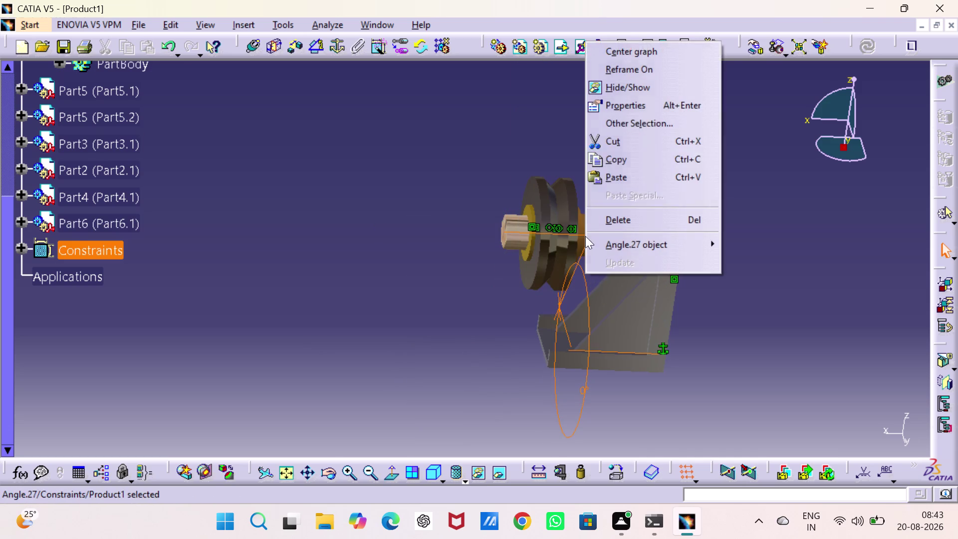
click(620, 89)
click(814, 259)
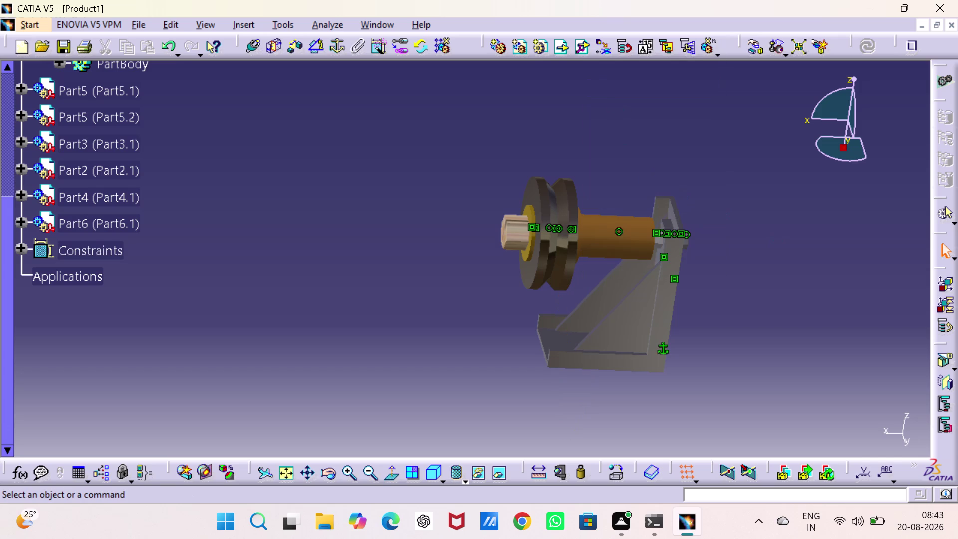
click(428, 469)
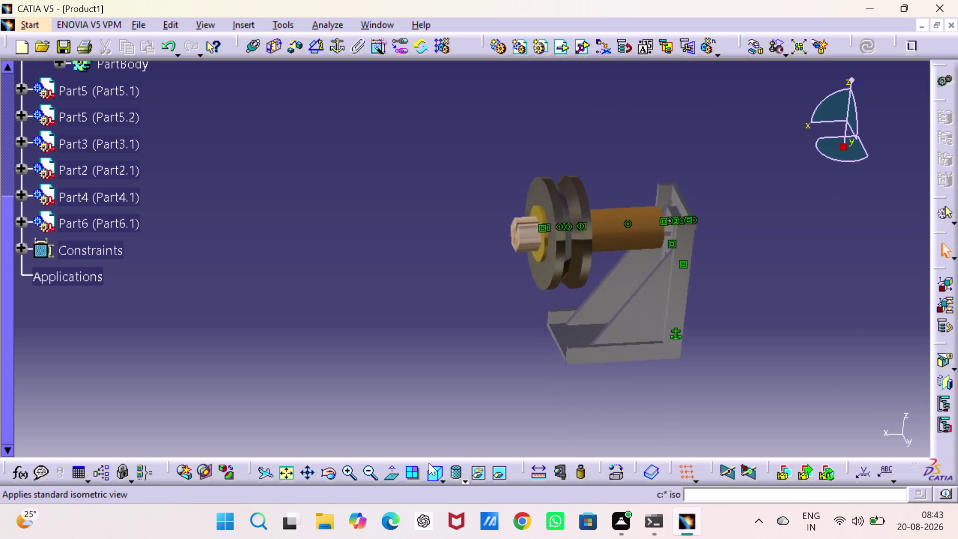
Reorient the pulley support assembly to the isometric view and scroll the tree up to Product1.
middle_drag(486, 305, 354, 358)
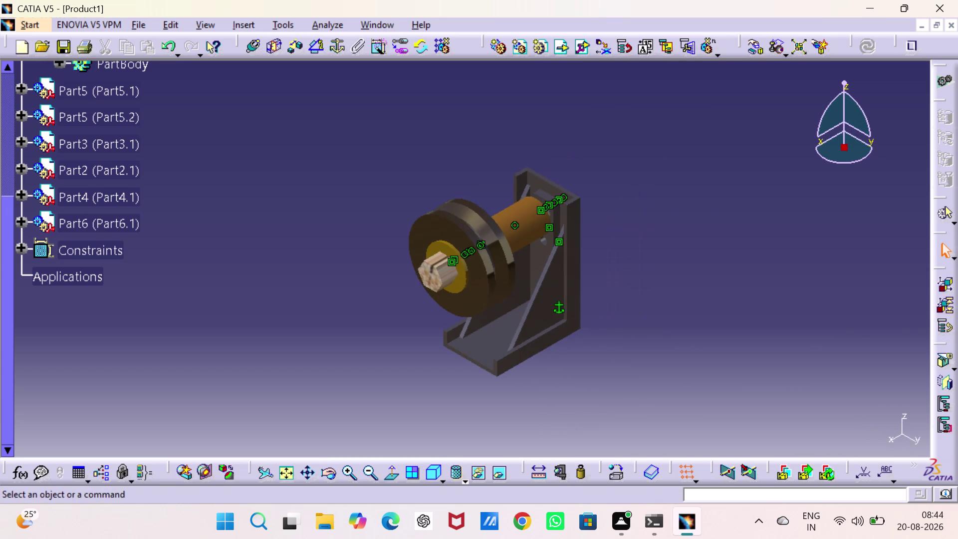
middle_drag(354, 358, 354, 357)
click(677, 294)
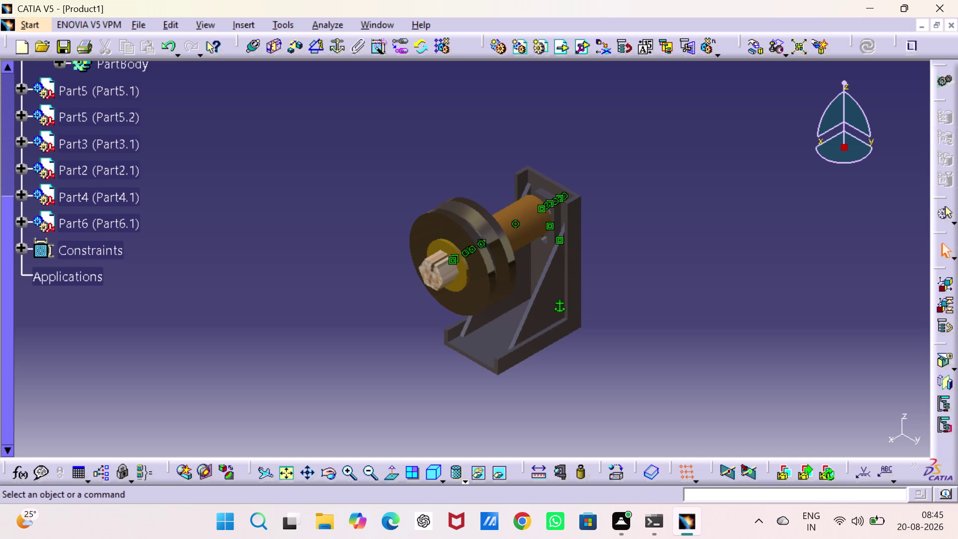
scroll(up, 3)
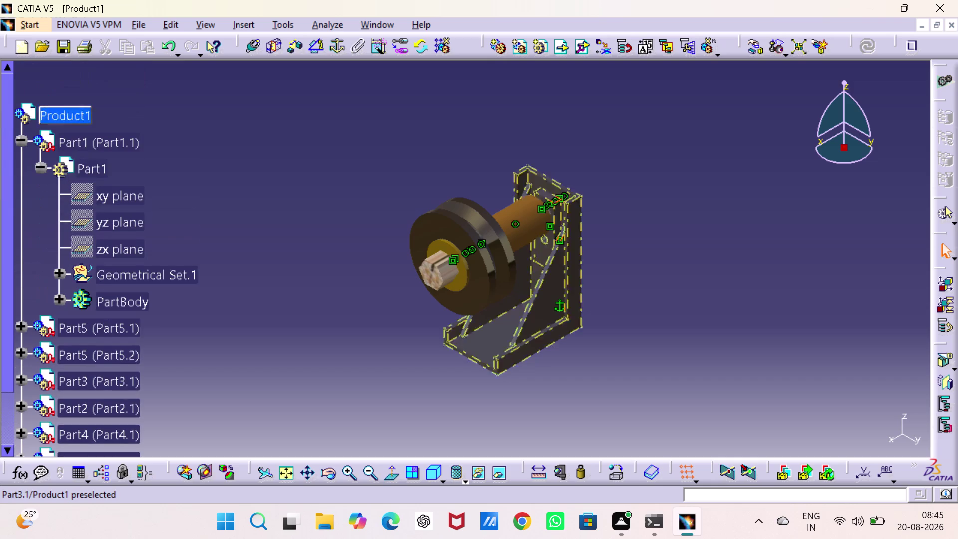
Insert the turn screw file into Product1 as an existing component.
right_click(63, 116)
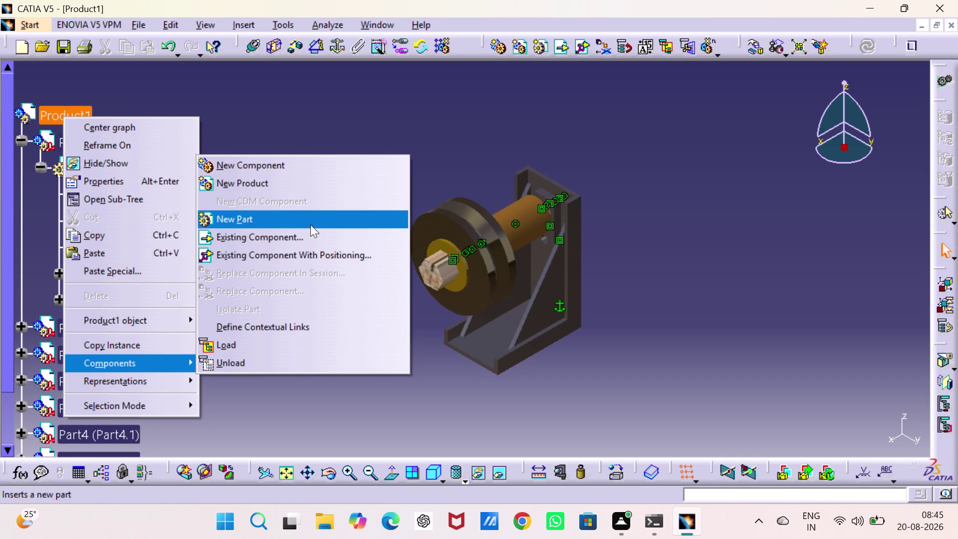
click(309, 239)
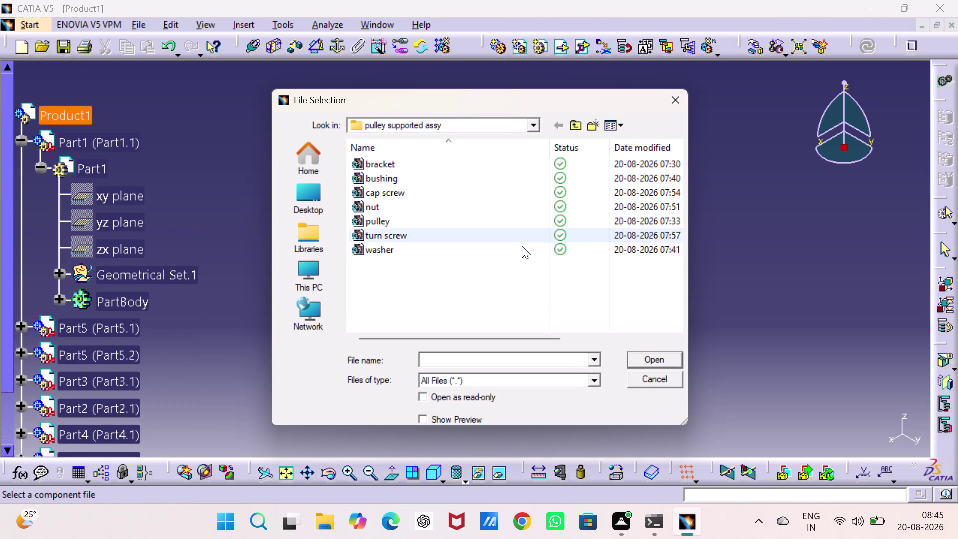
click(420, 240)
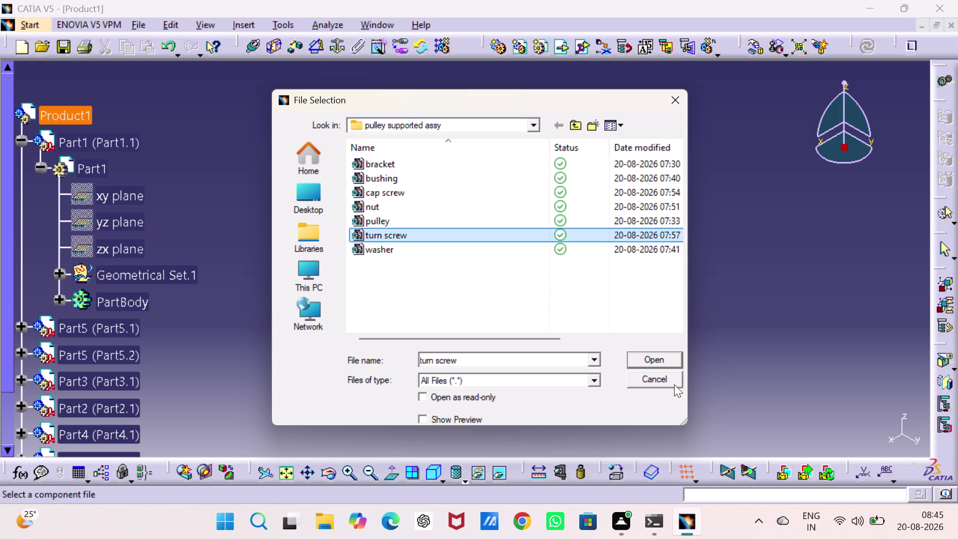
click(672, 358)
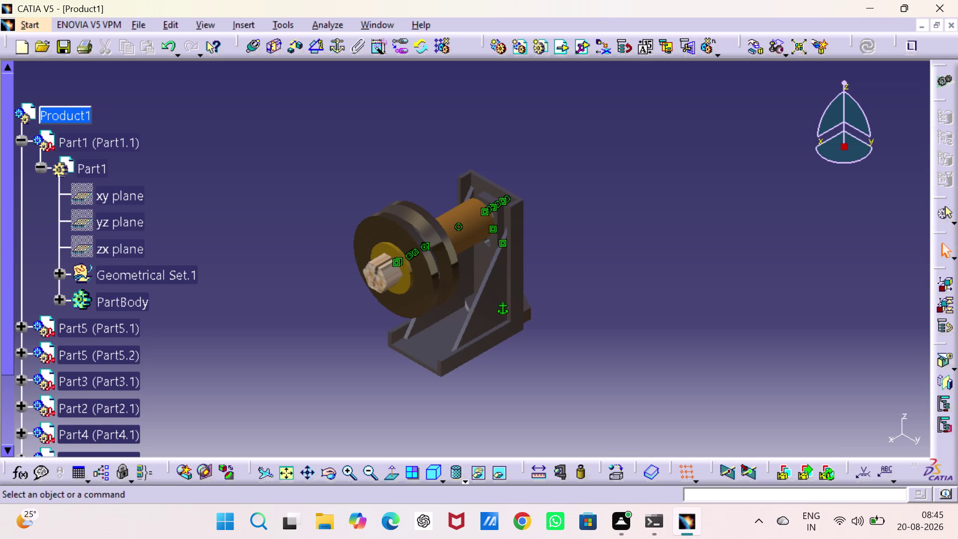
Drag the turn screw clear and rotate it about Y to lie above the pulley and bracket.
click(752, 46)
drag(530, 312, 698, 262)
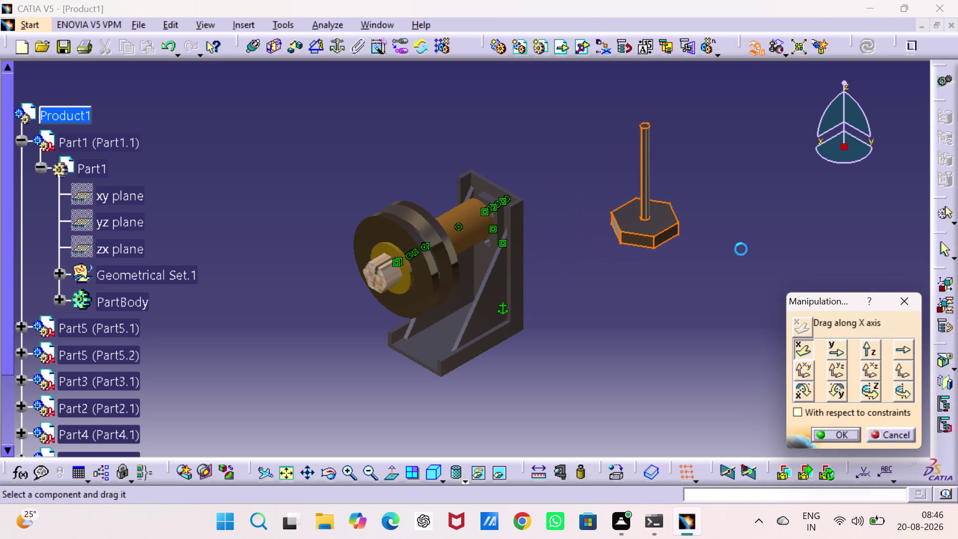
click(830, 394)
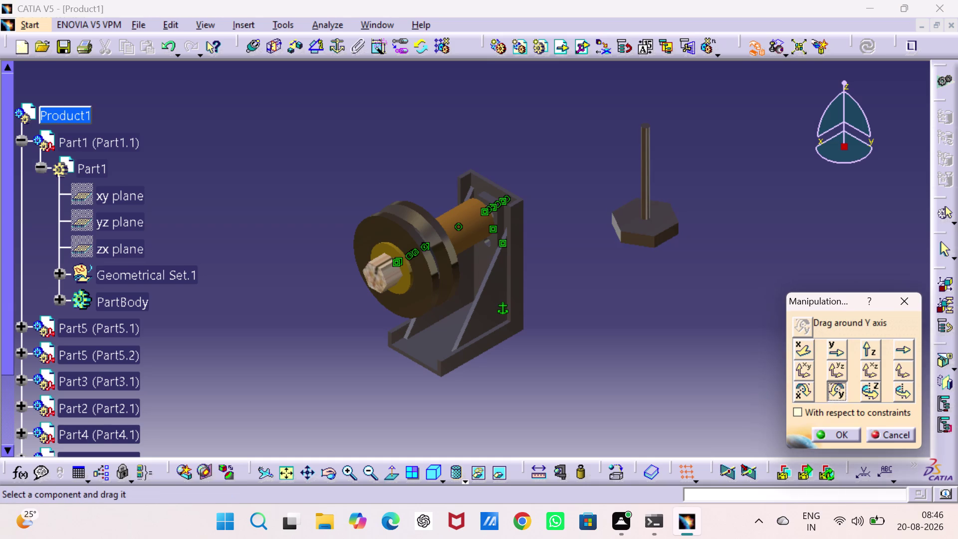
drag(649, 147, 621, 178)
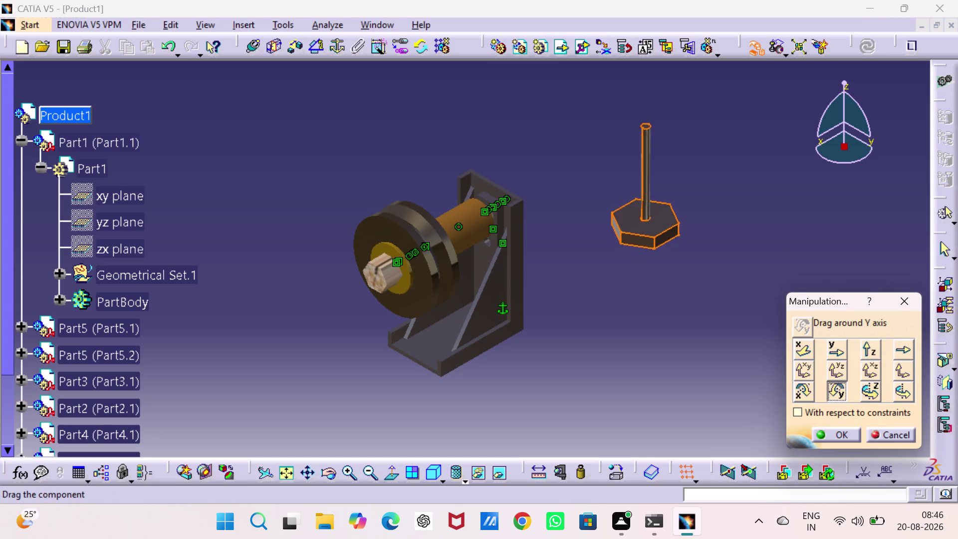
drag(622, 178, 453, 243)
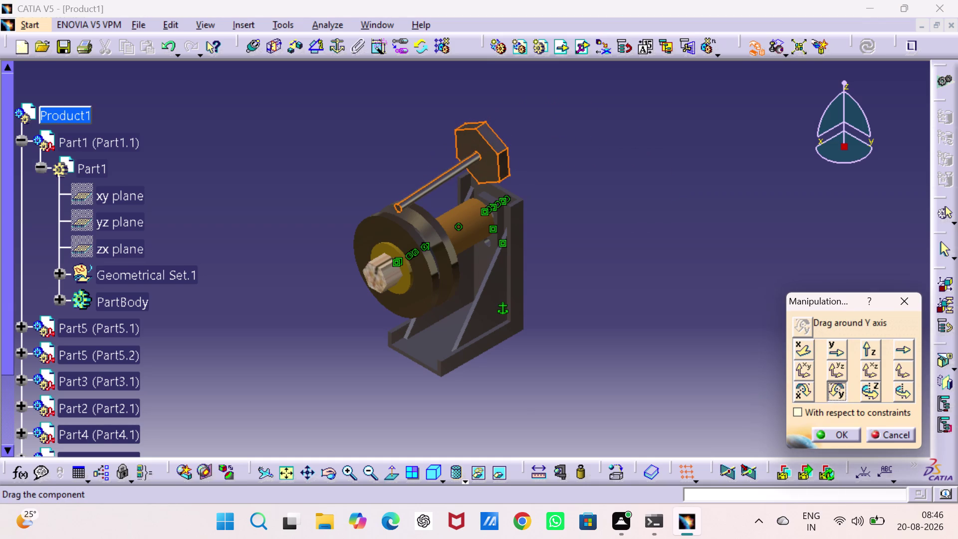
drag(454, 244, 453, 236)
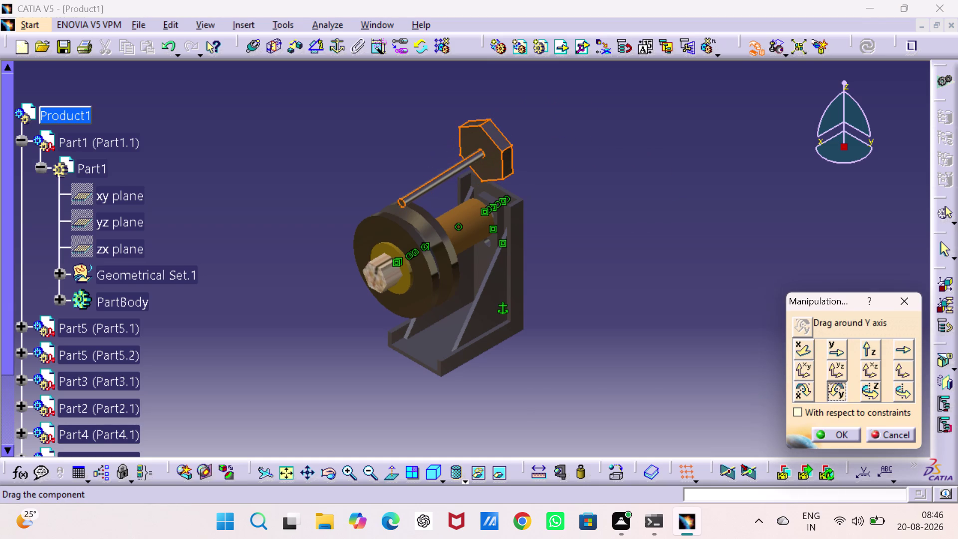
drag(453, 236, 453, 235)
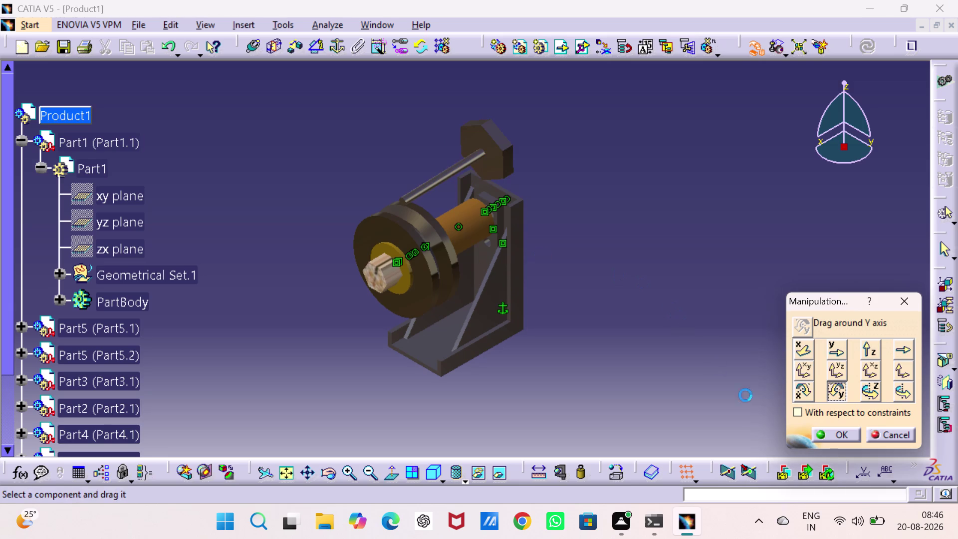
click(842, 432)
drag(811, 379, 809, 371)
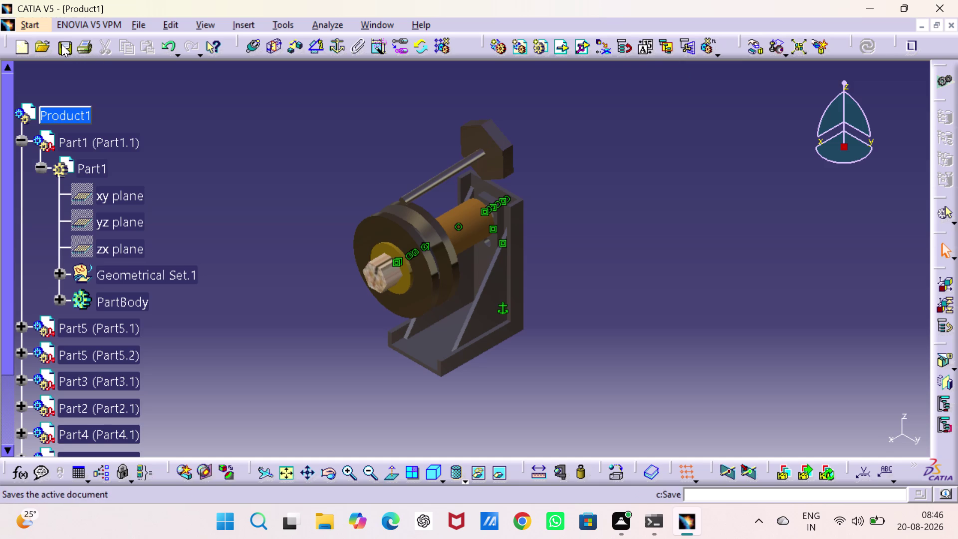
Make the turn screw's axis coincident with Part3's bore axis as Coincidence.30.
click(255, 49)
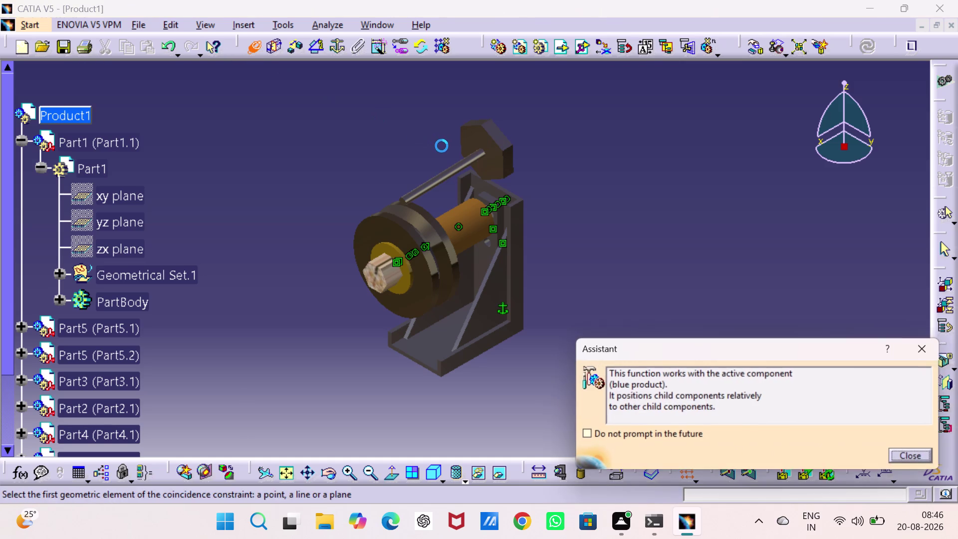
click(474, 164)
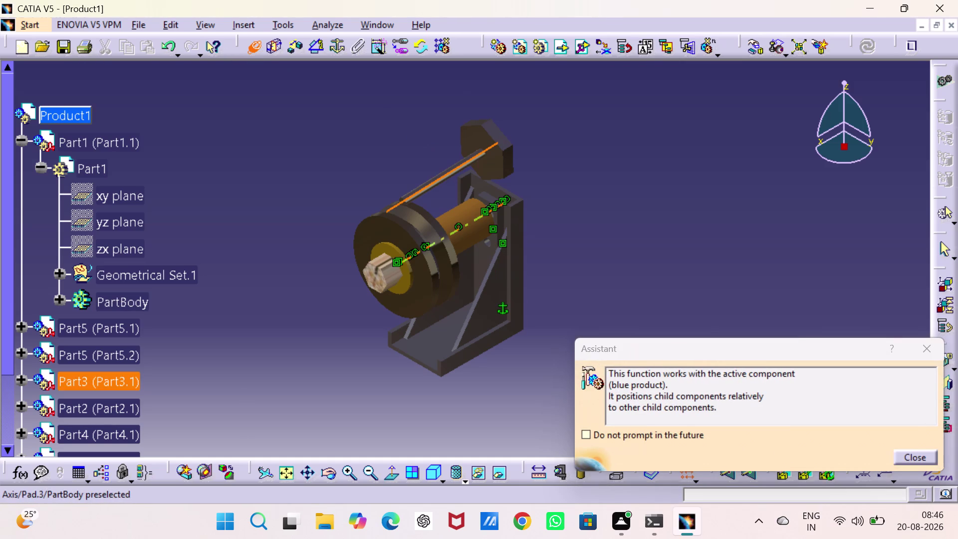
click(481, 222)
click(869, 54)
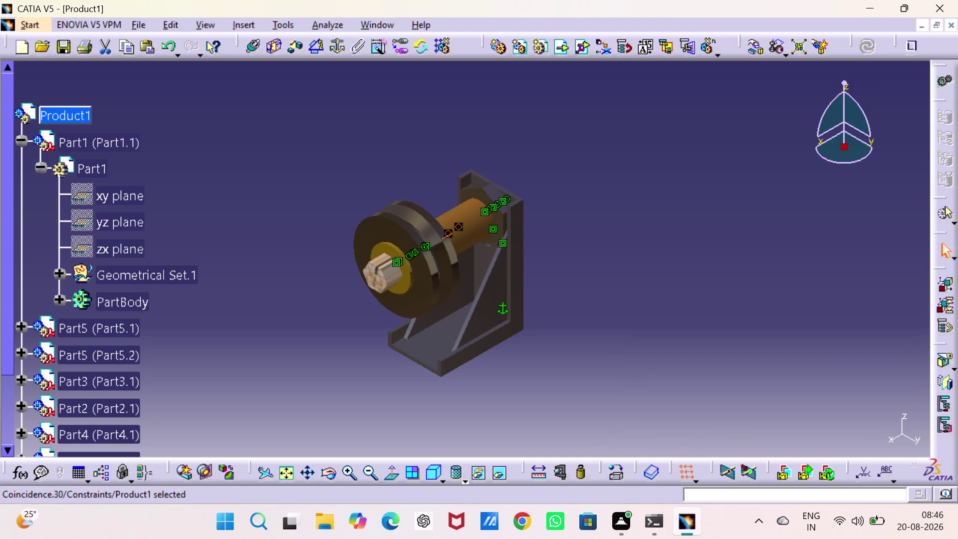
click(751, 48)
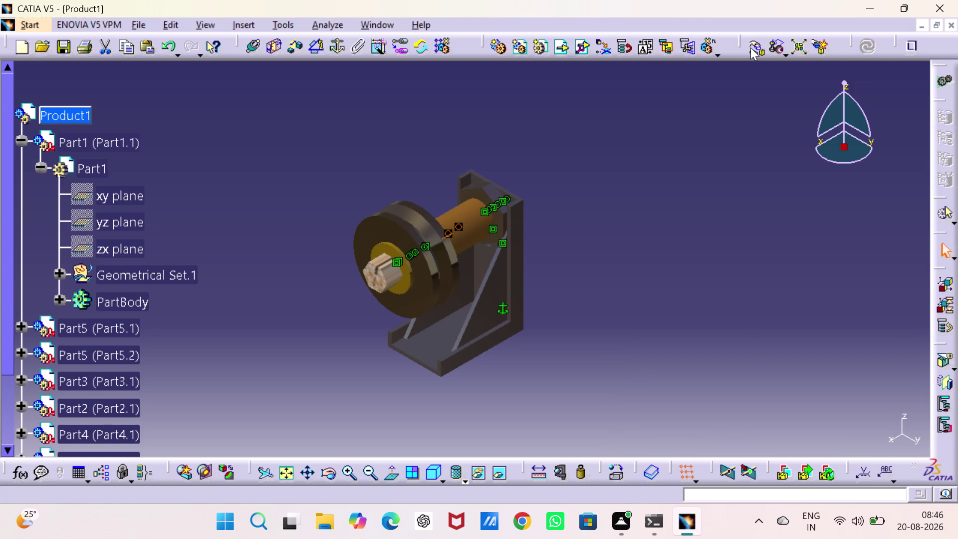
Slide the pulley, bushing and screw apart along X, then update the assembly.
drag(460, 225, 449, 229)
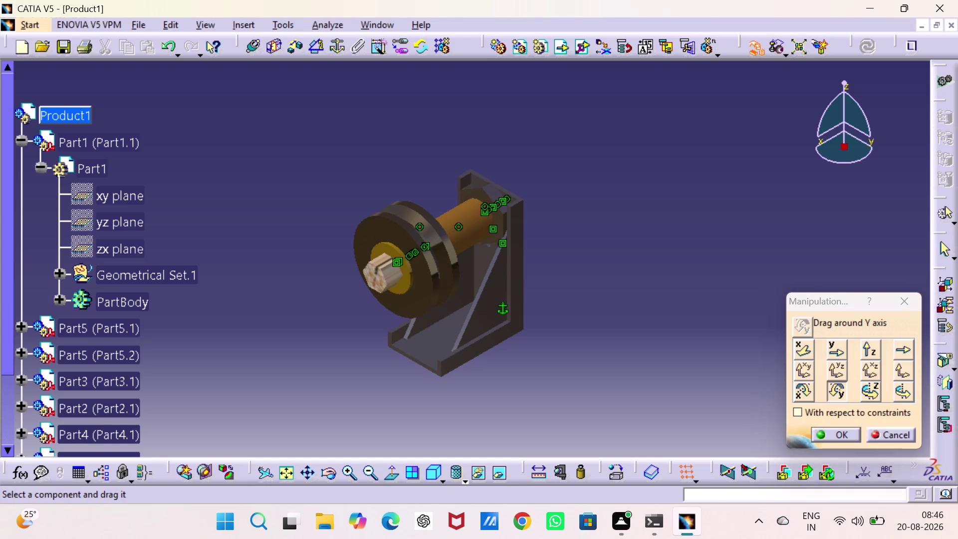
drag(449, 229, 416, 243)
click(805, 348)
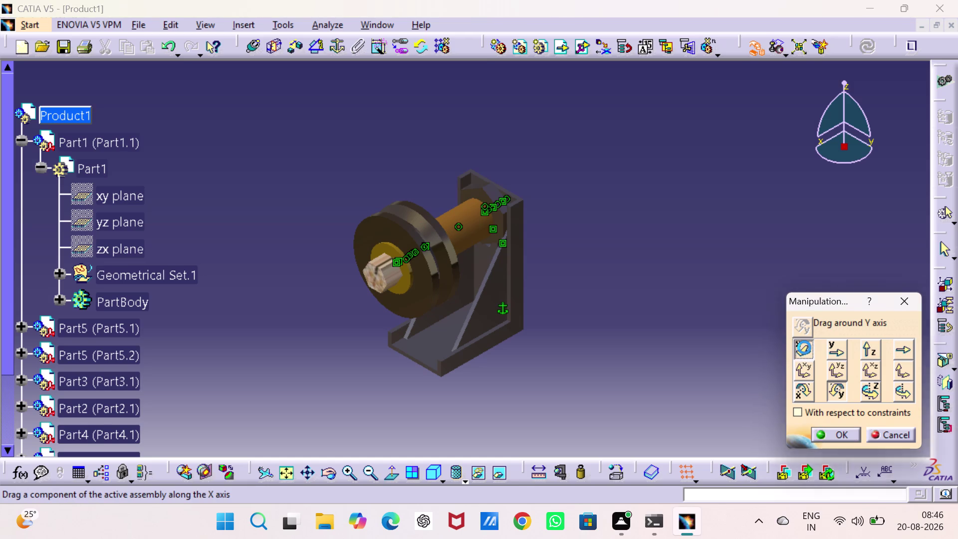
drag(462, 228, 529, 205)
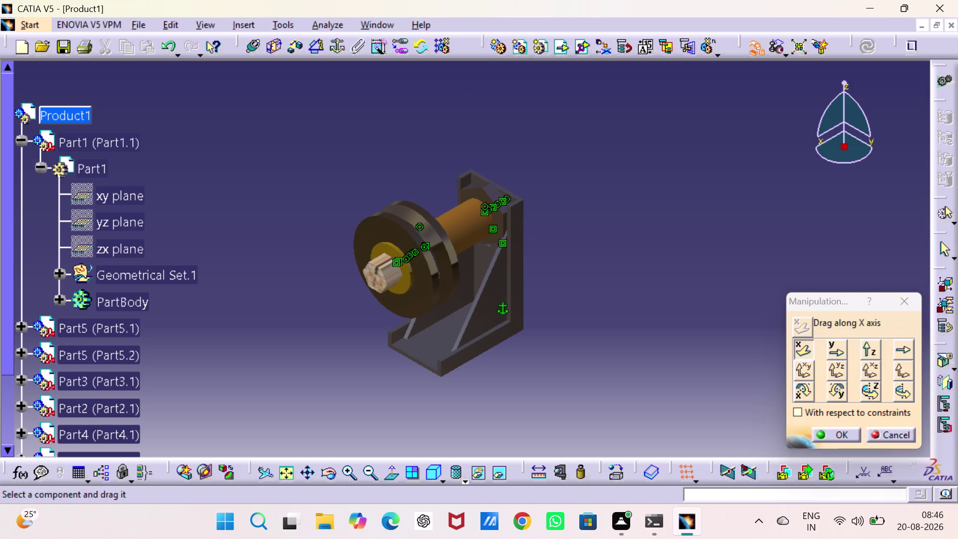
drag(529, 205, 552, 199)
drag(430, 238, 368, 276)
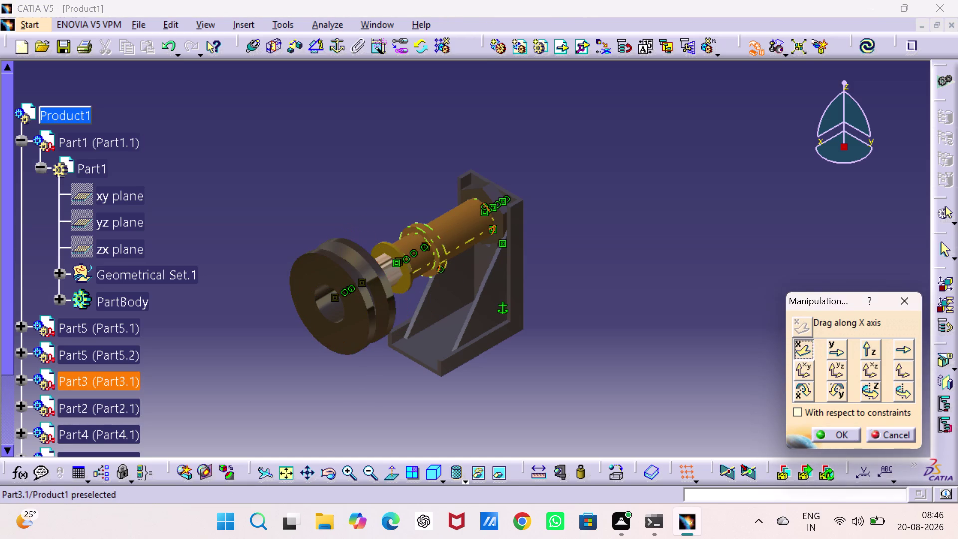
drag(447, 232, 386, 271)
drag(460, 229, 461, 227)
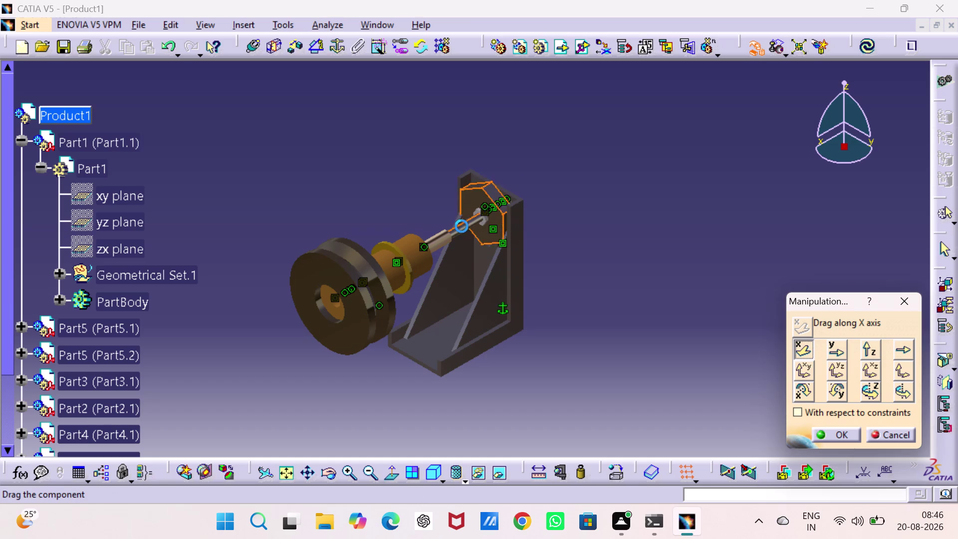
drag(460, 227, 696, 188)
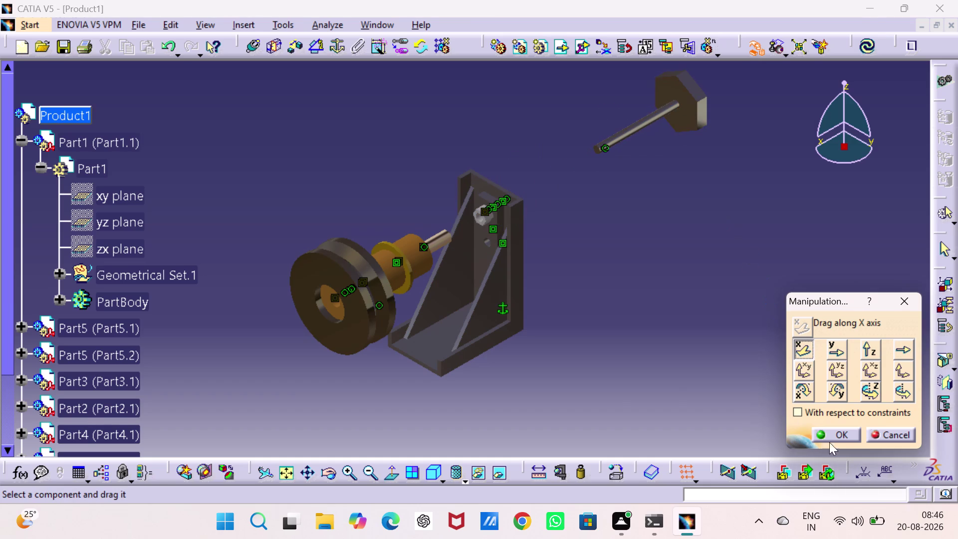
click(831, 431)
click(866, 50)
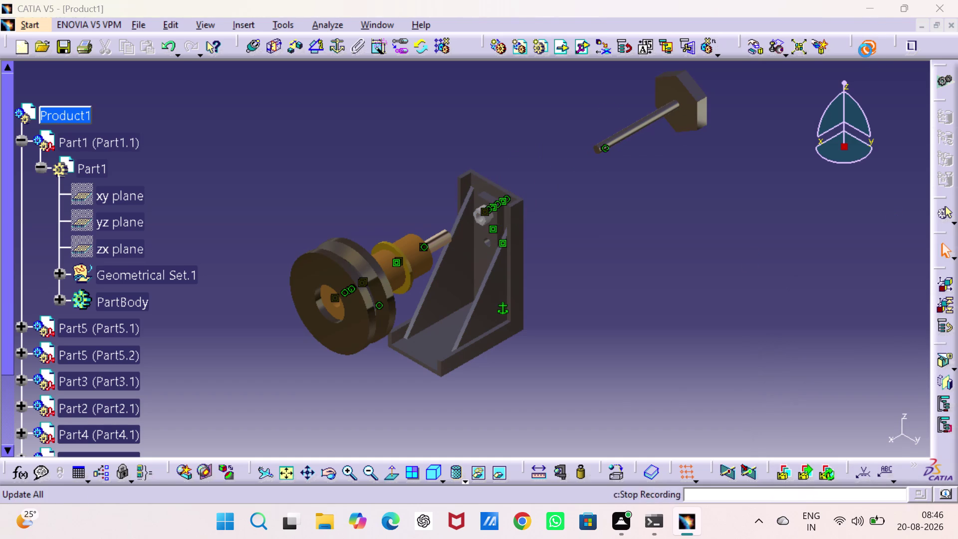
click(717, 264)
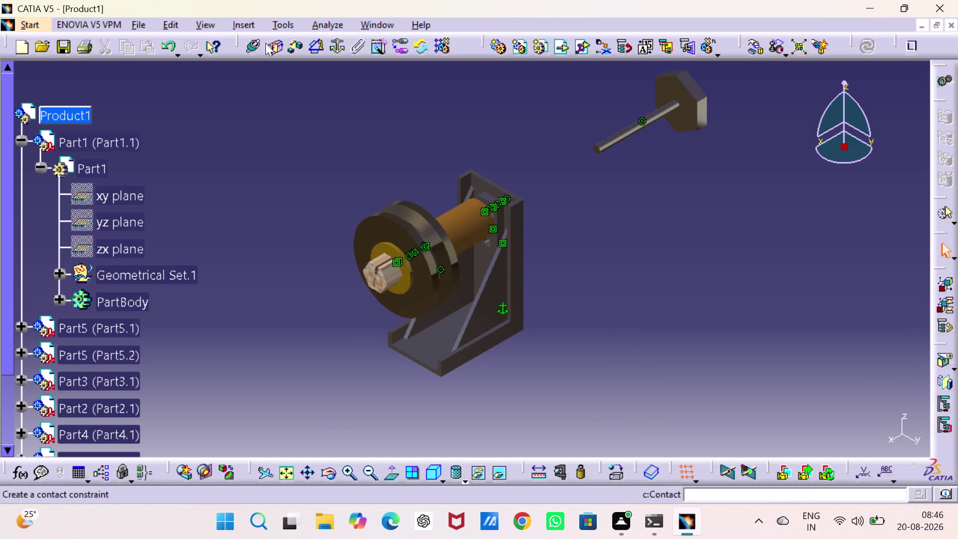
Add a contact between the screw's hex head face and the support's hex seat, then update.
click(272, 46)
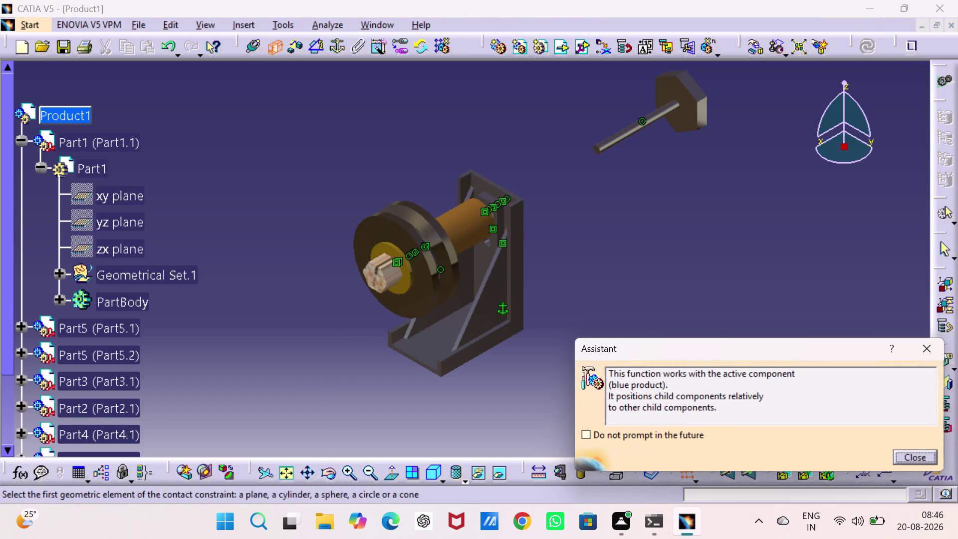
click(687, 104)
middle_drag(693, 201, 612, 229)
right_drag(693, 201, 612, 229)
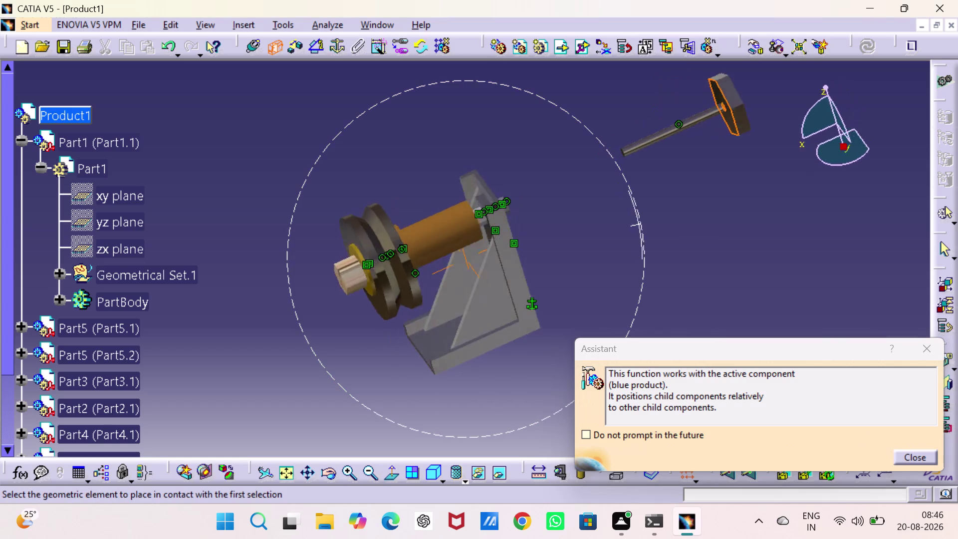
middle_drag(612, 229, 501, 268)
right_drag(612, 229, 502, 268)
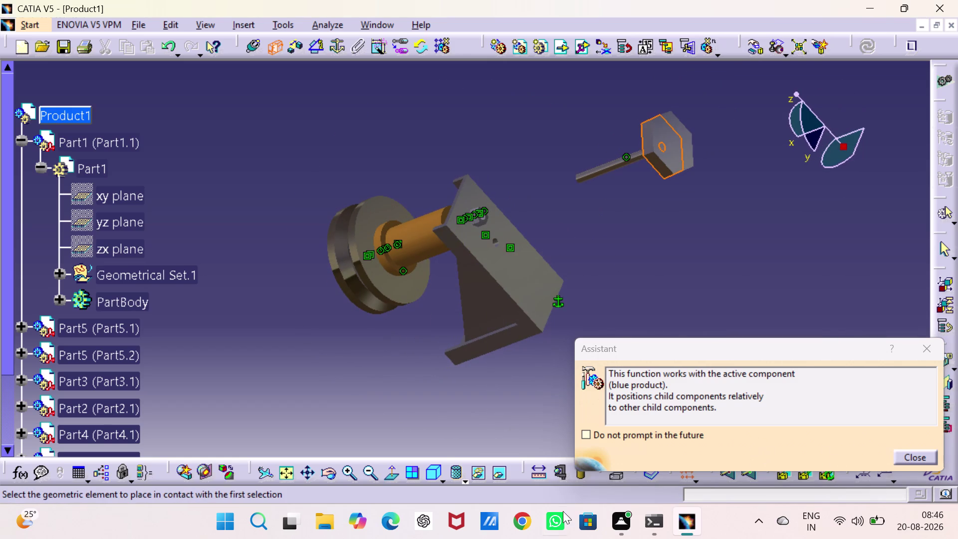
triple_click(346, 466)
click(346, 466)
middle_drag(506, 279, 452, 435)
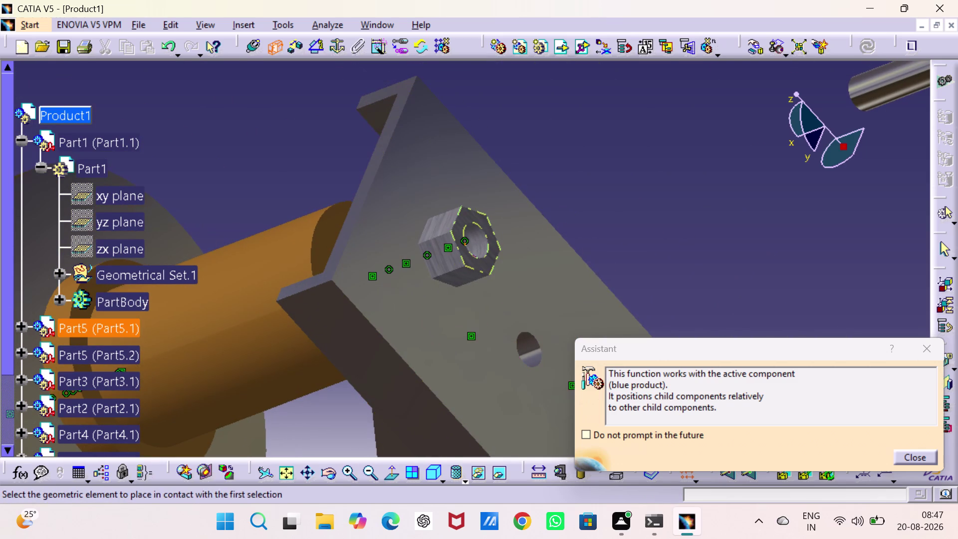
click(492, 257)
click(870, 43)
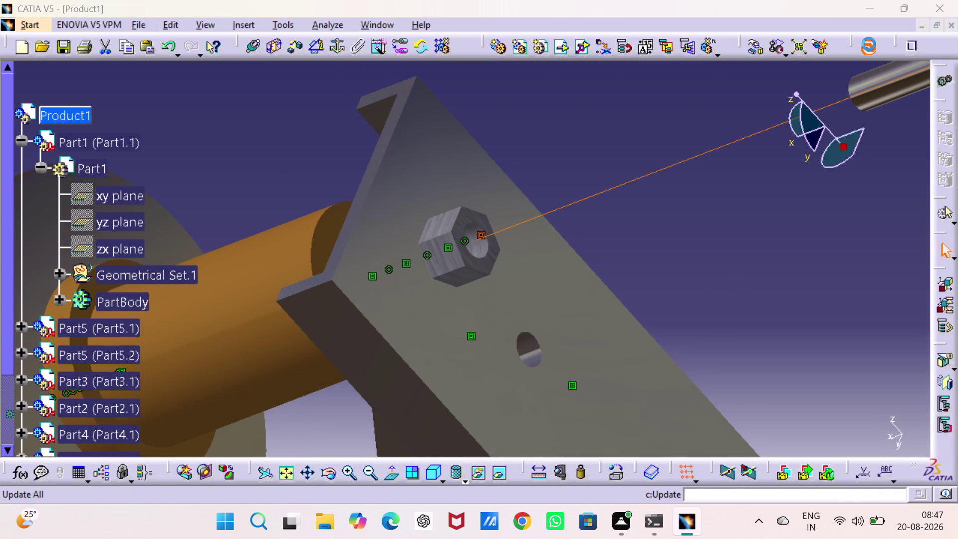
click(801, 247)
Orbit around the seated screw head to check the fit, then return to isometric view.
middle_drag(694, 300, 696, 300)
right_drag(695, 300, 696, 300)
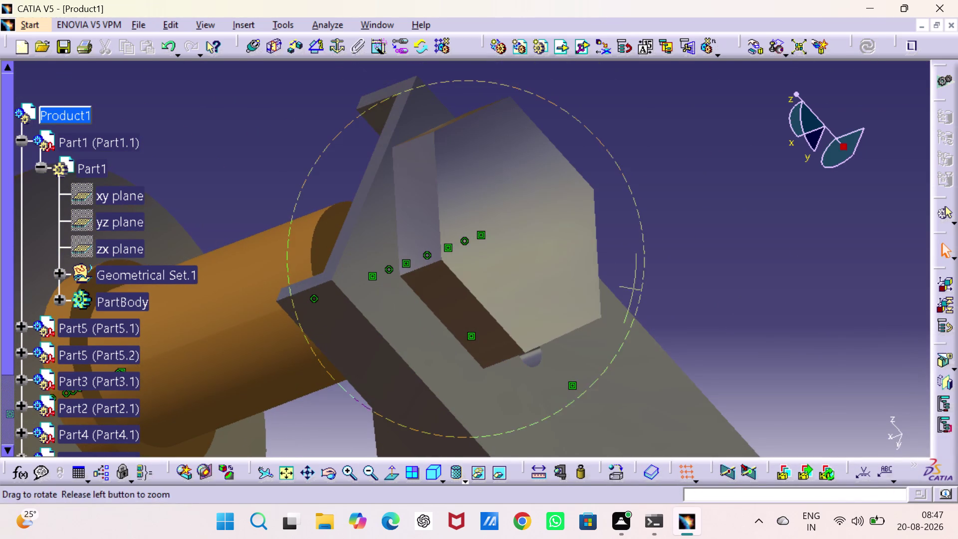
middle_drag(696, 300, 873, 288)
right_drag(696, 300, 873, 289)
middle_drag(472, 357, 614, 327)
right_drag(476, 356, 614, 326)
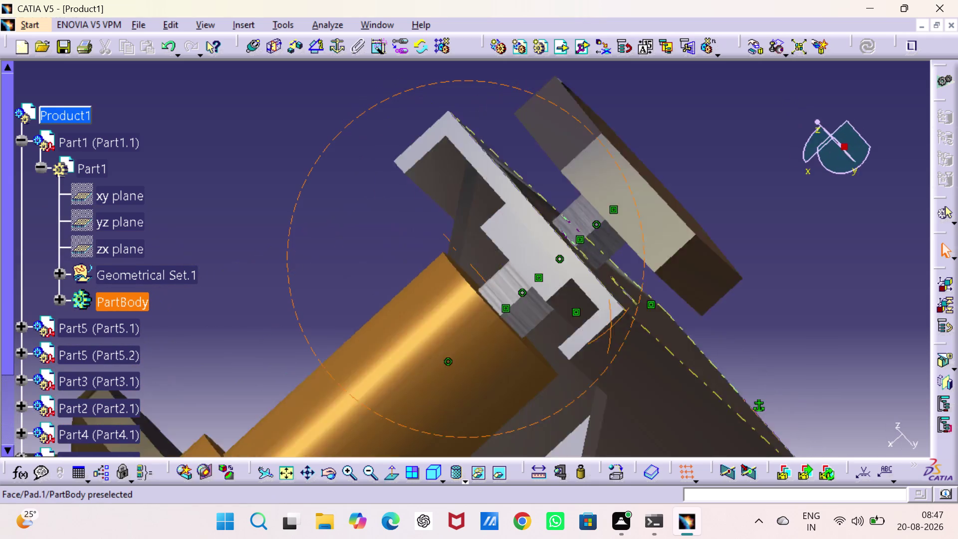
right_drag(614, 327, 648, 253)
middle_drag(614, 327, 648, 252)
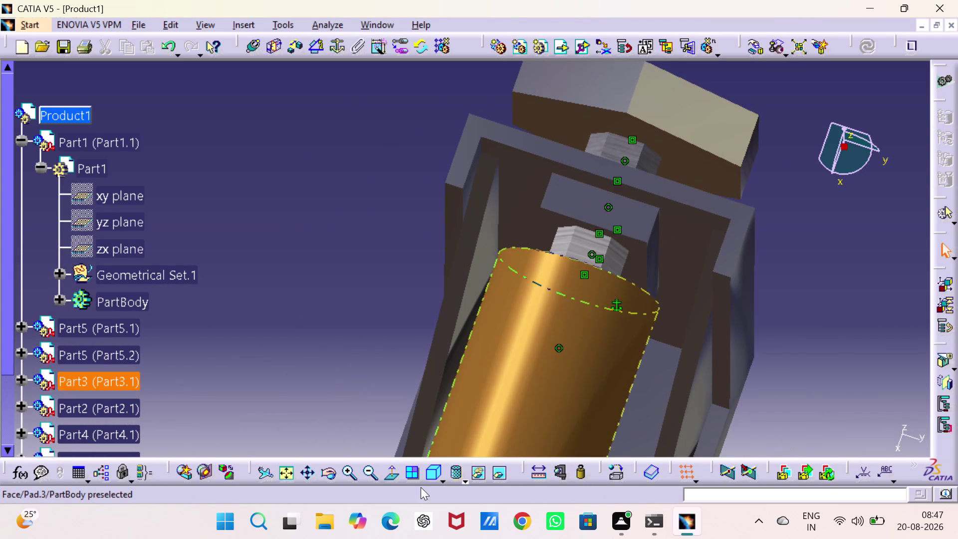
click(289, 476)
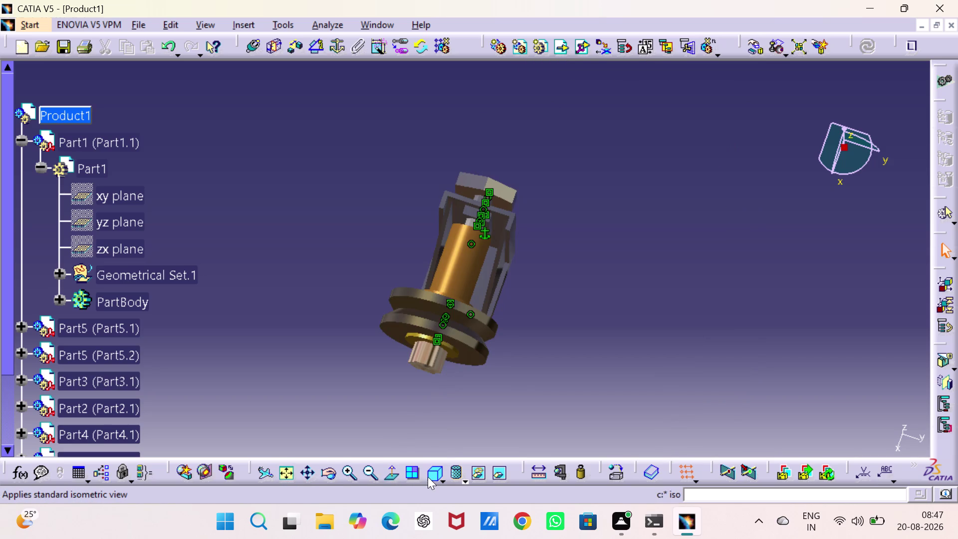
click(431, 474)
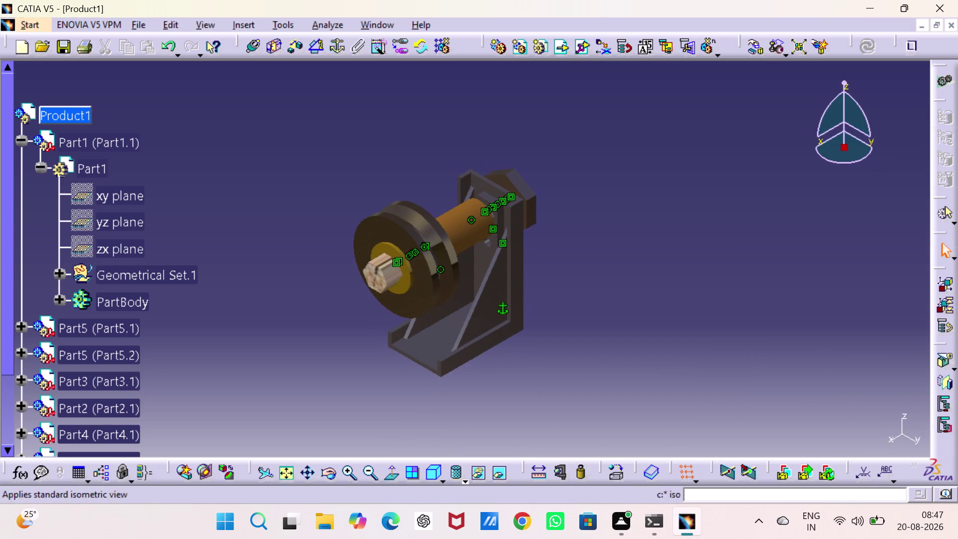
Zoom in on the assembly and expand Part7 in the tree to reveal its planes.
click(345, 471)
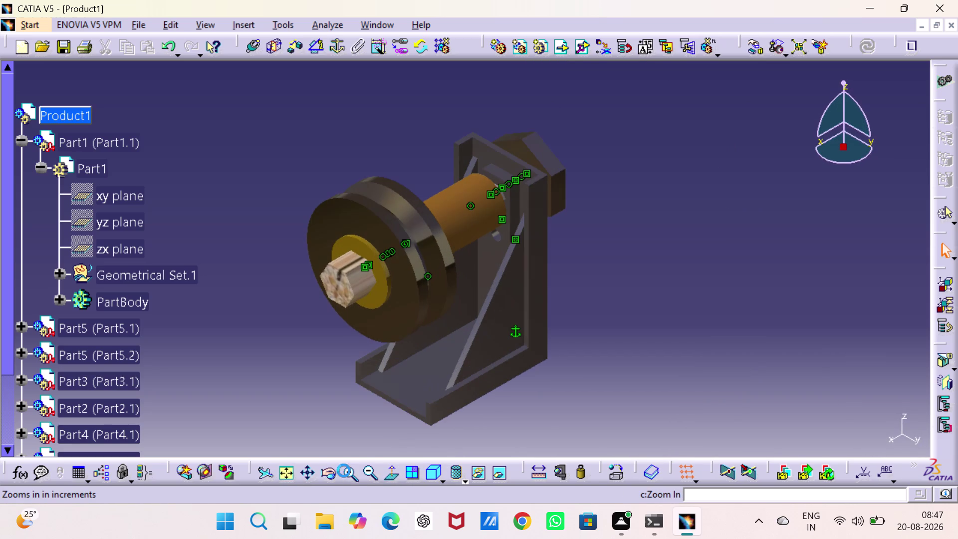
click(344, 470)
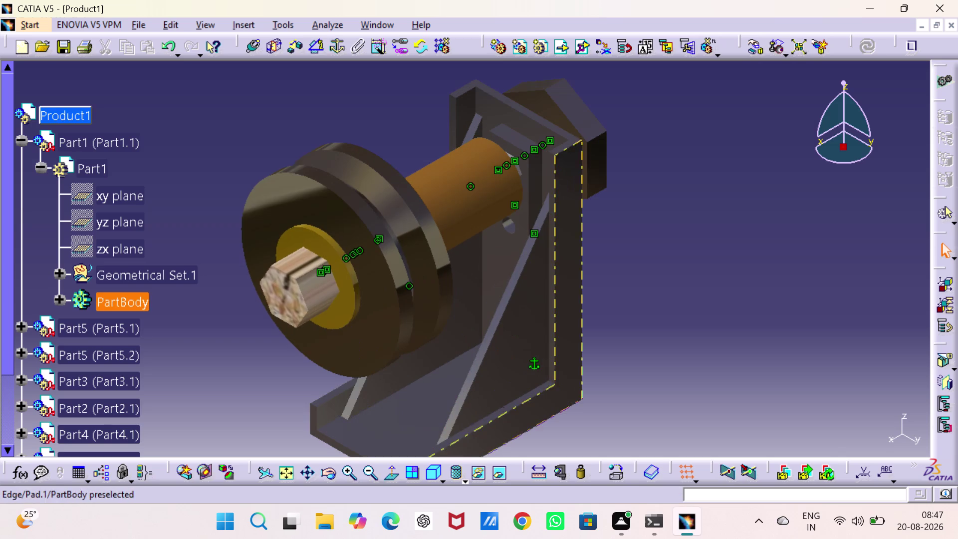
middle_drag(620, 353, 747, 311)
scroll(down, 3)
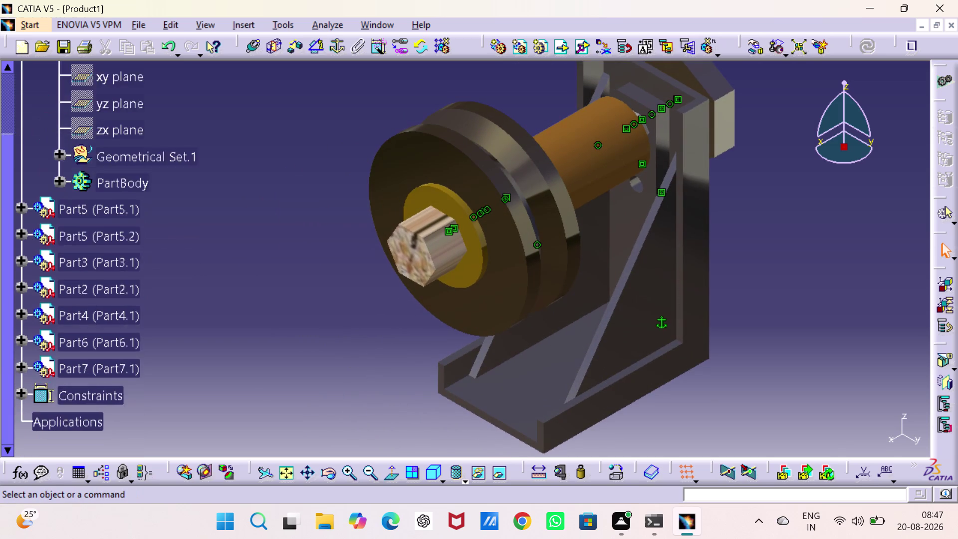
scroll(down, 3)
click(16, 167)
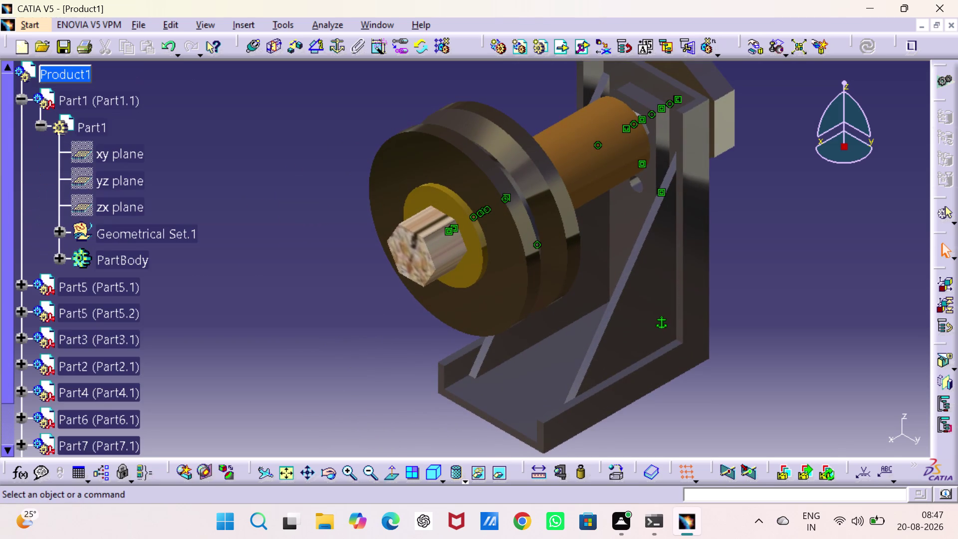
scroll(down, 3)
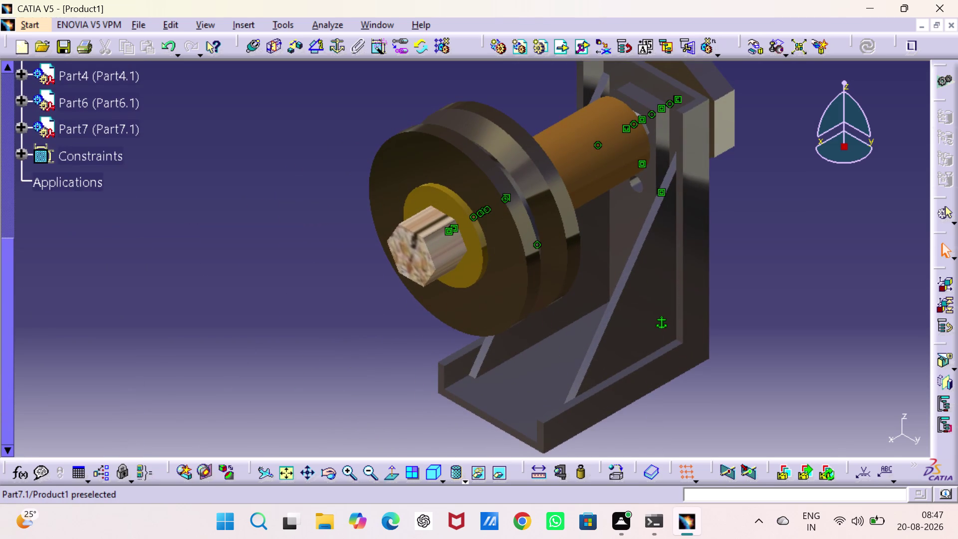
click(18, 127)
click(37, 156)
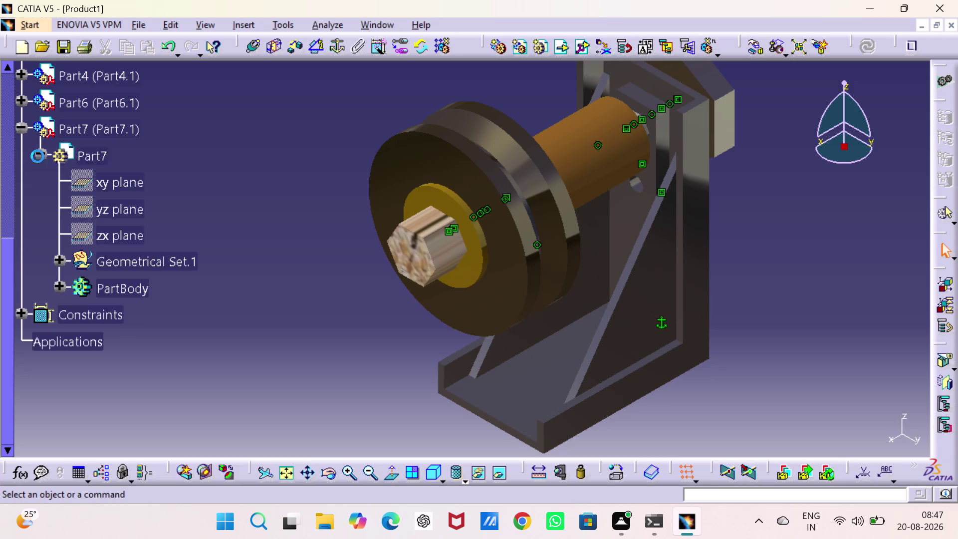
Constrain Part1's xy plane to Part7's yz plane at a 180° angle.
click(307, 45)
scroll(up, 3)
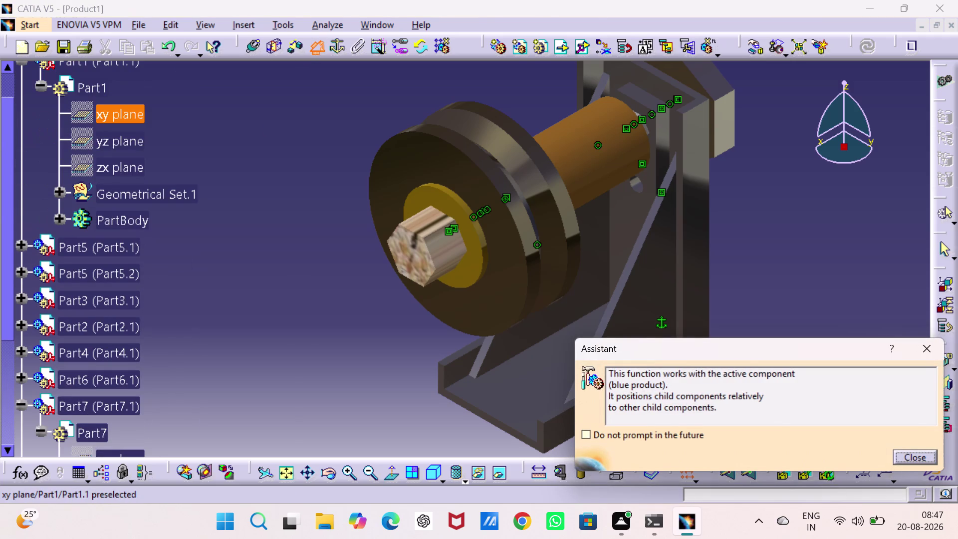
click(95, 113)
scroll(down, 3)
click(103, 244)
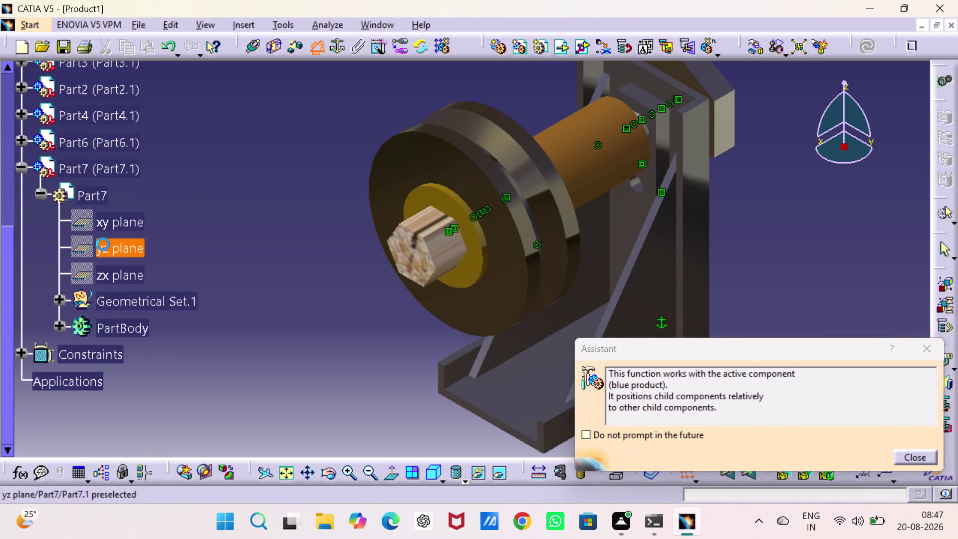
click(856, 441)
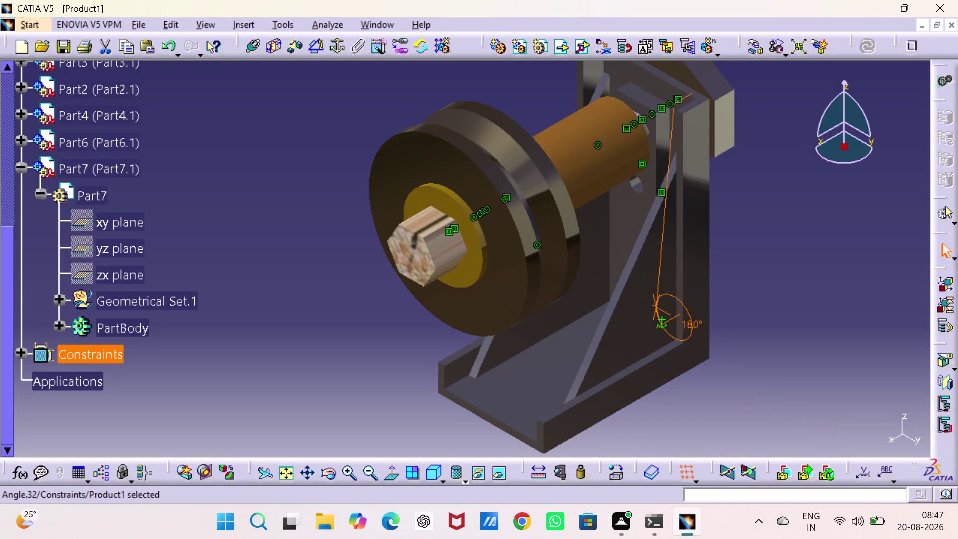
Constrain the Part1 and Part7 zx planes at 90° as Angle.33.
click(313, 50)
scroll(up, 3)
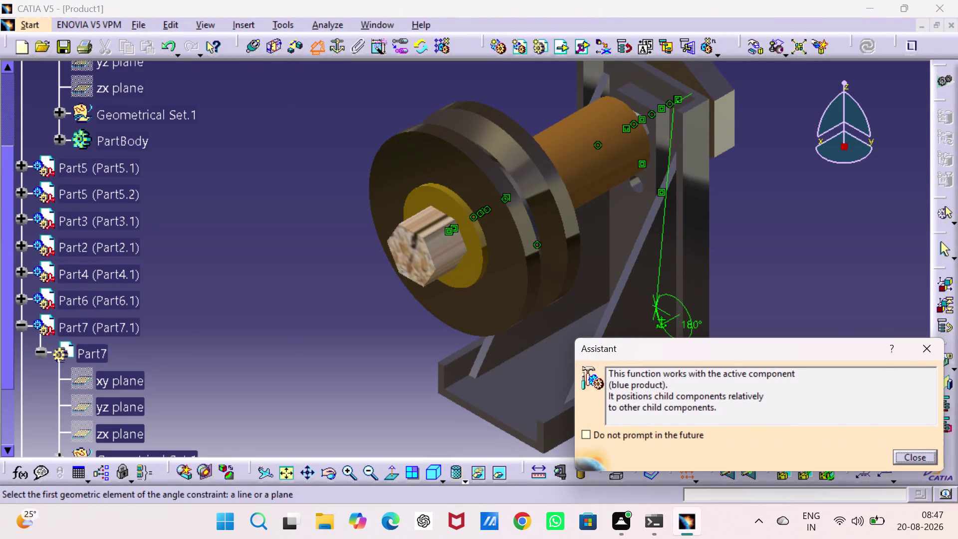
scroll(up, 3)
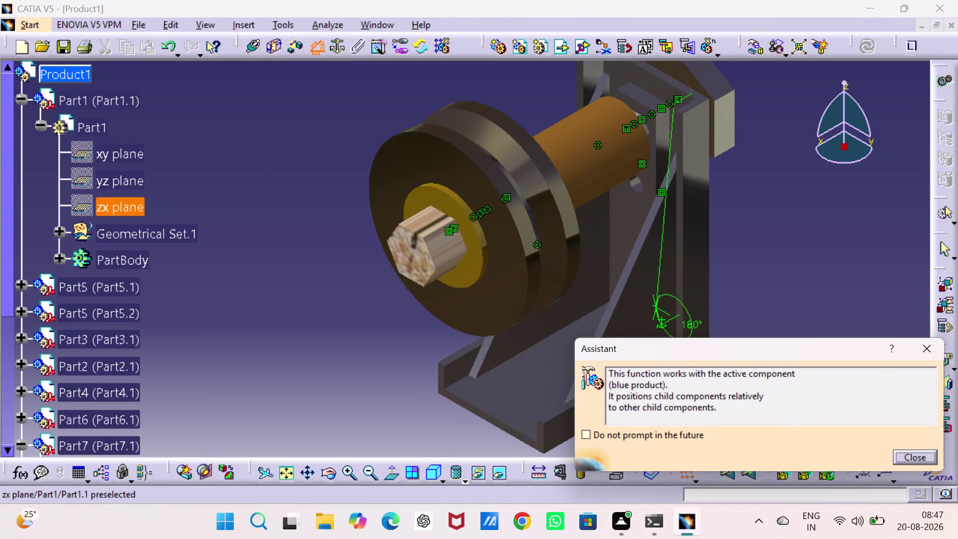
click(127, 182)
scroll(down, 3)
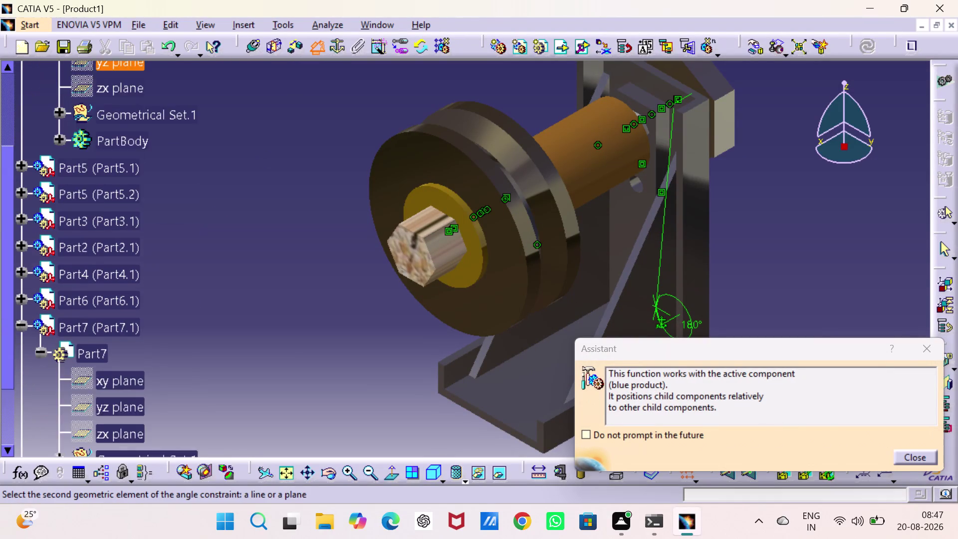
scroll(down, 3)
click(124, 266)
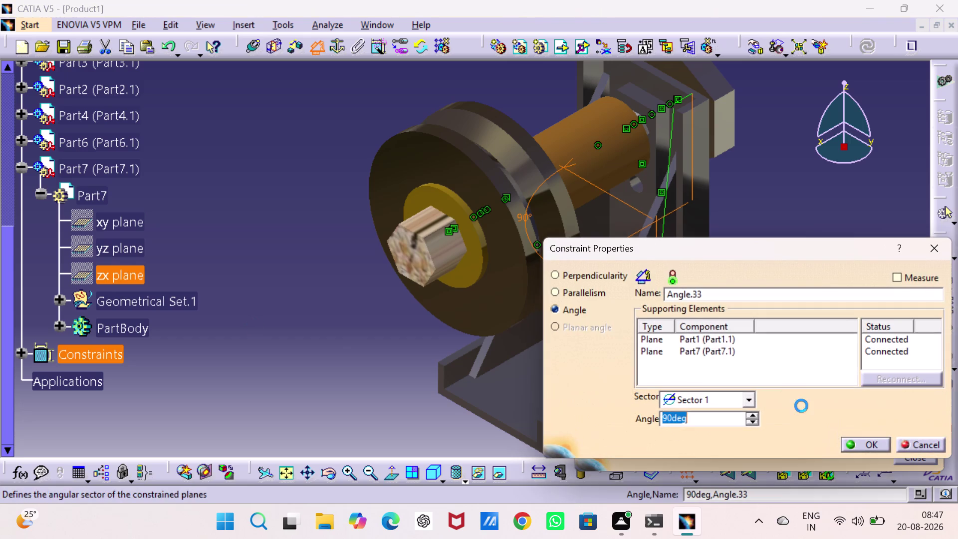
click(858, 449)
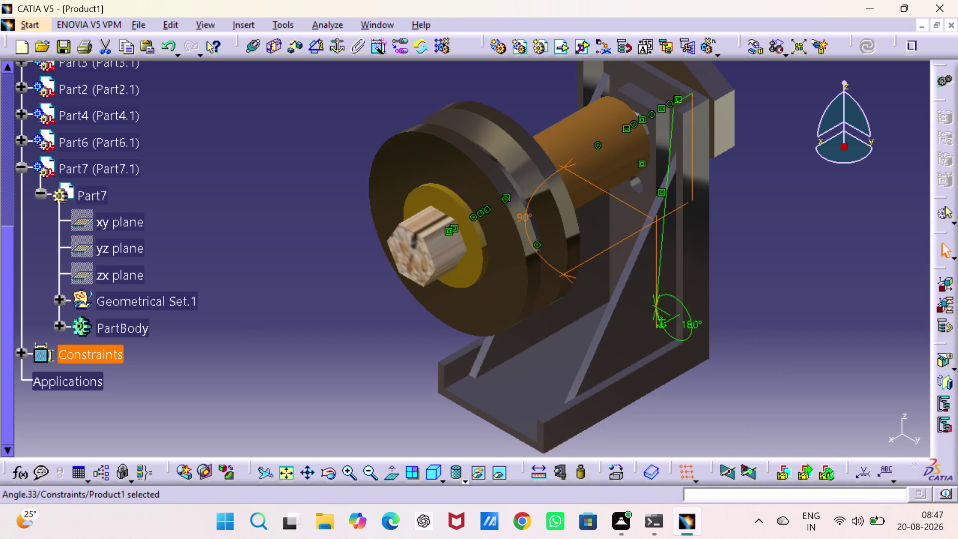
scroll(up, 3)
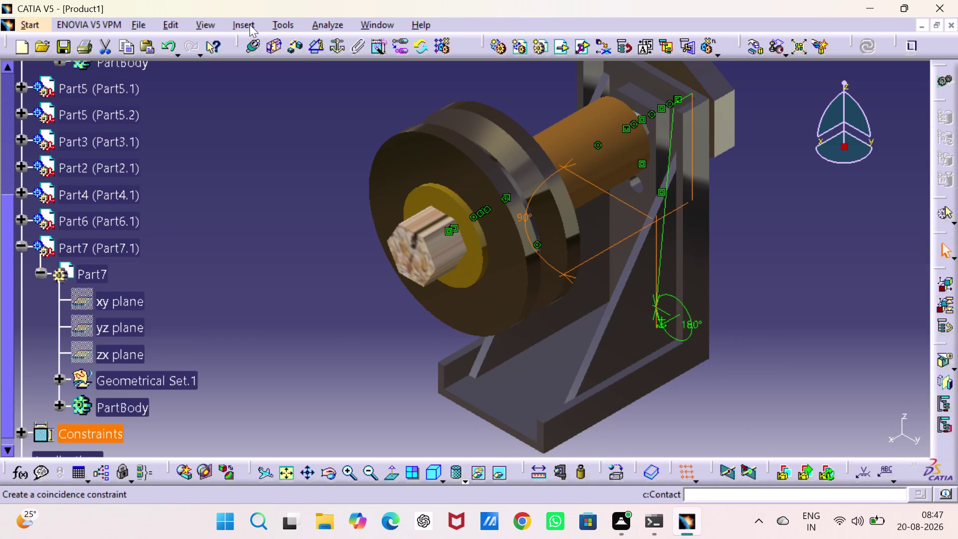
Constrain Part1's xy plane to a Part7 plane at 90° as Angle.34.
click(320, 47)
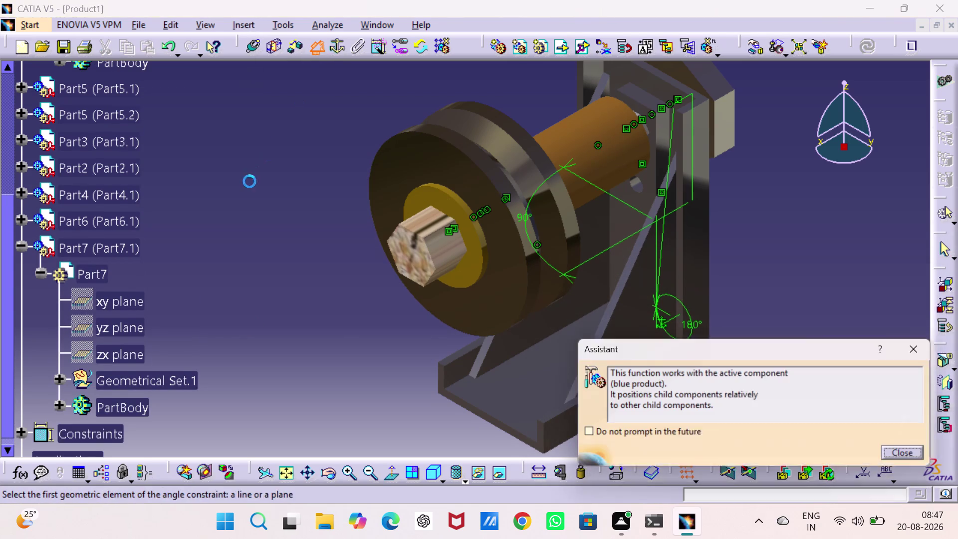
scroll(up, 3)
scroll(up, 3)
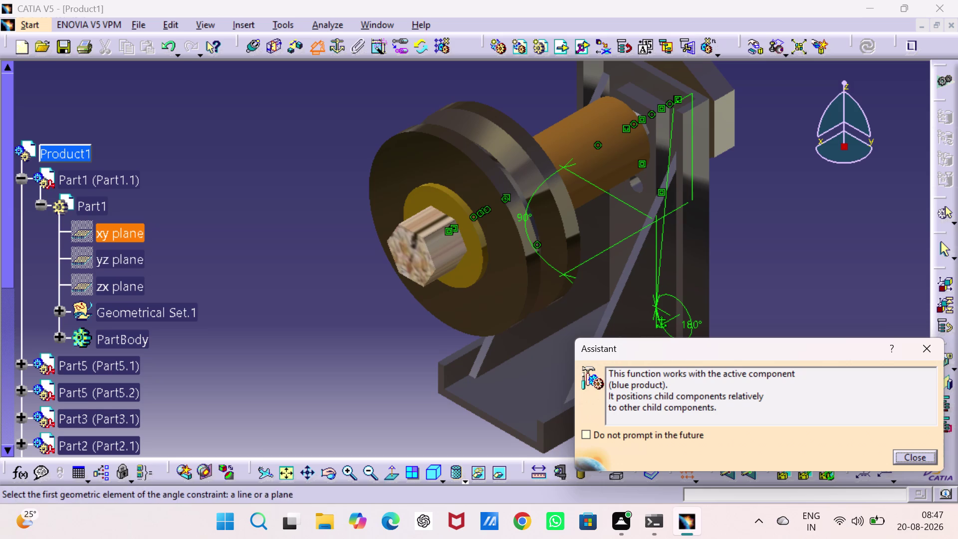
click(114, 233)
scroll(down, 3)
scroll(down, 3)
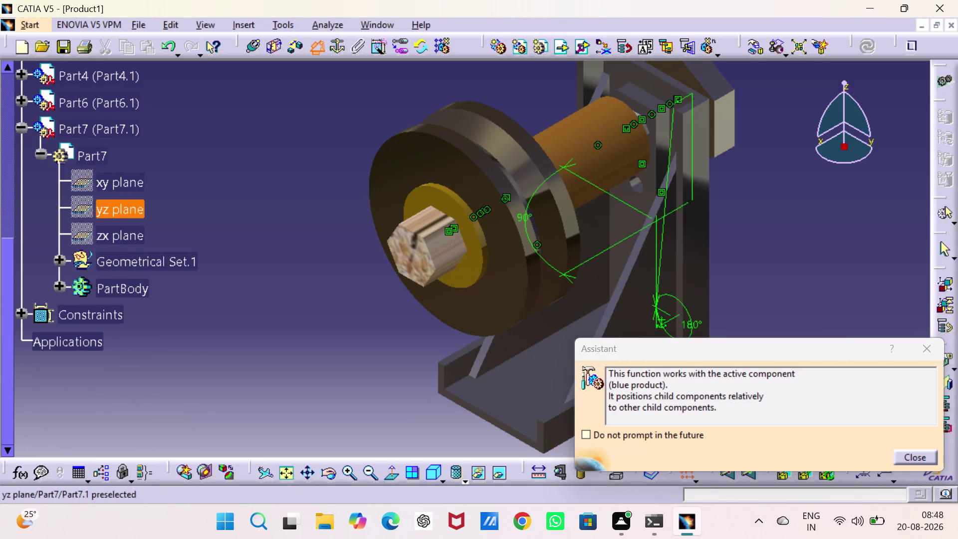
click(121, 188)
click(873, 440)
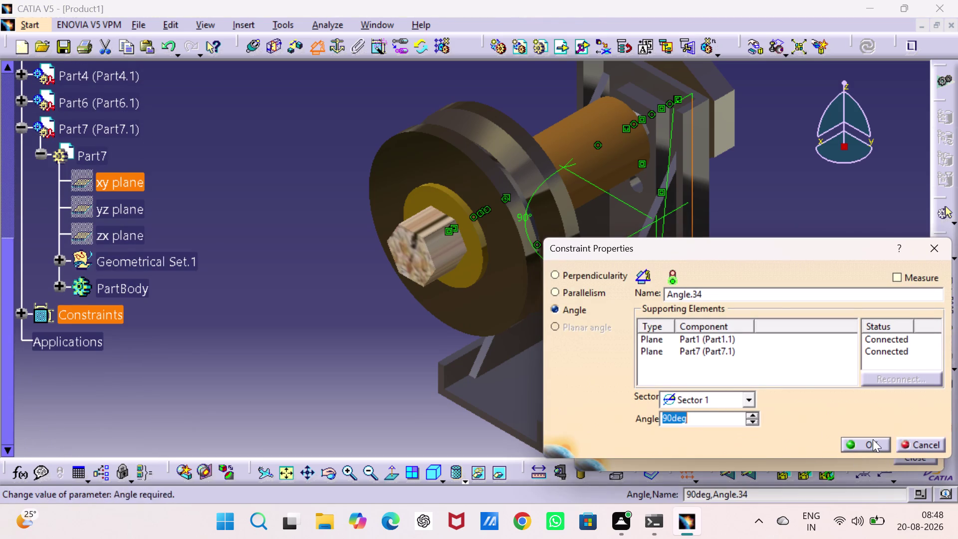
click(325, 319)
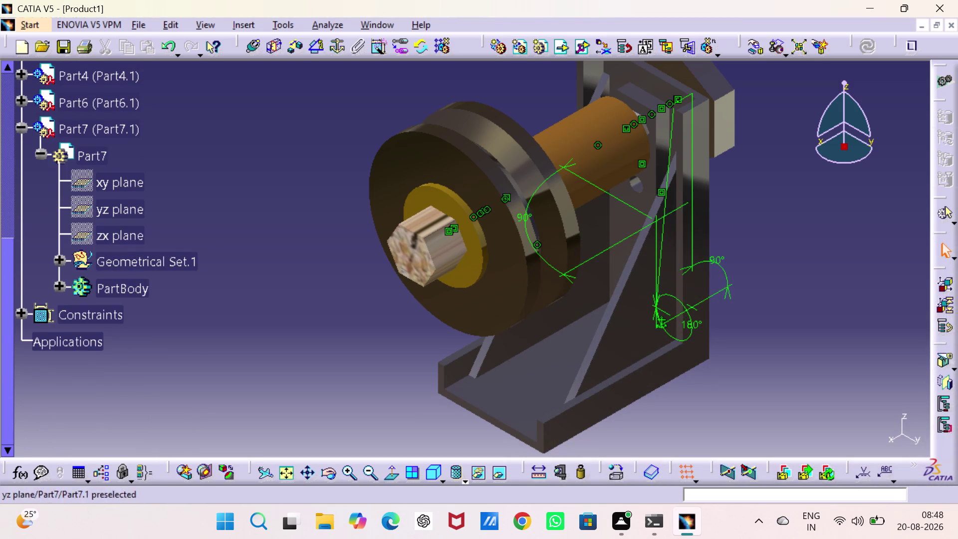
right_click(119, 124)
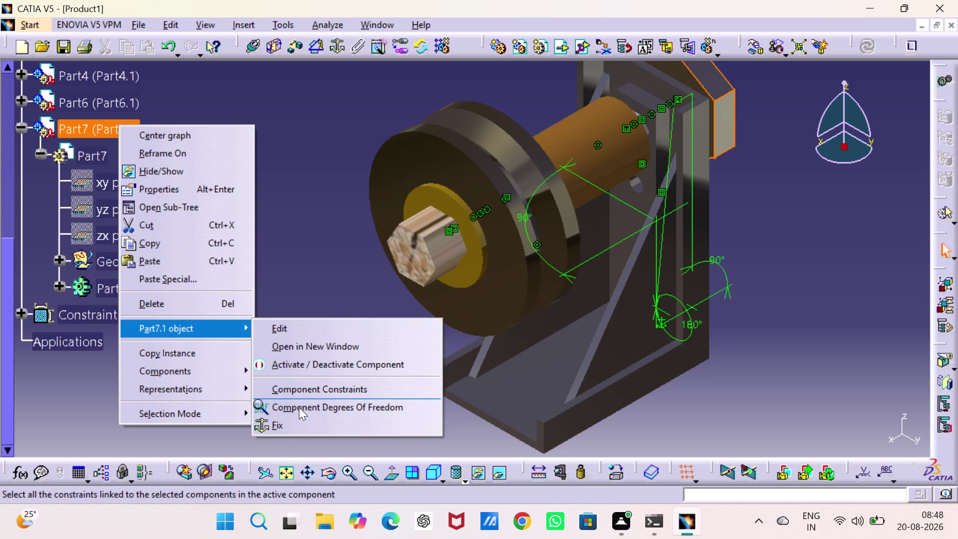
Confirm the Part7.1 turn screw has no remaining degrees of freedom.
click(299, 407)
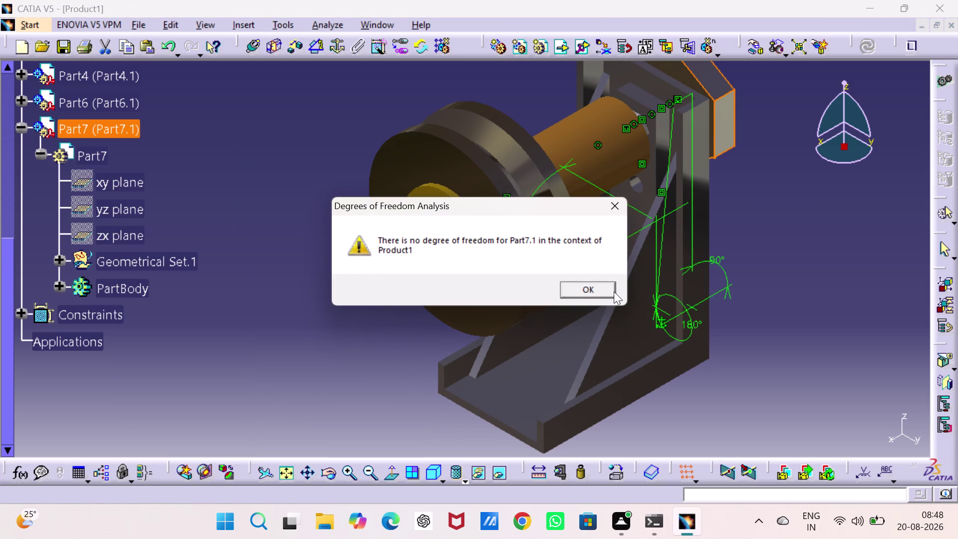
click(607, 286)
click(817, 275)
Hide the Angle.34, Angle.33 and Angle.32 constraint symbols.
right_click(725, 279)
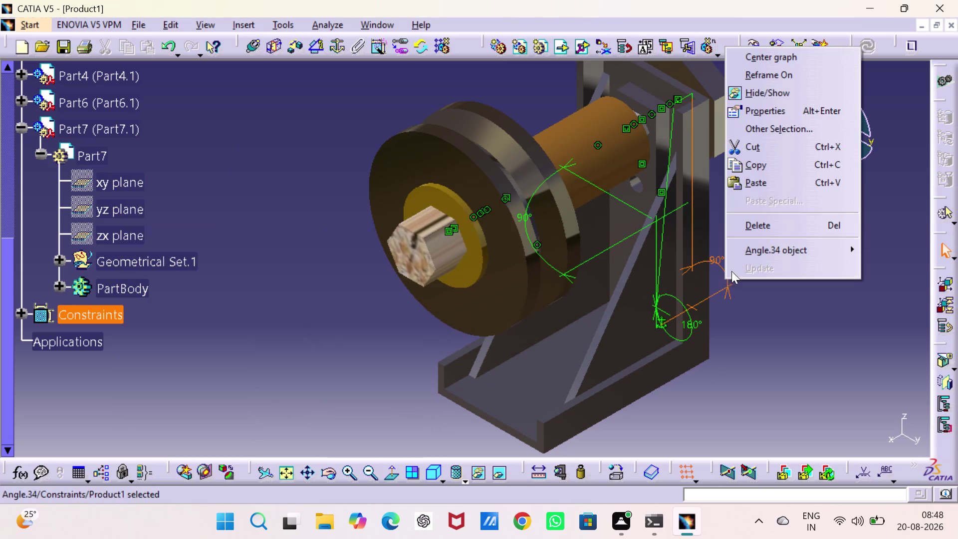
click(782, 89)
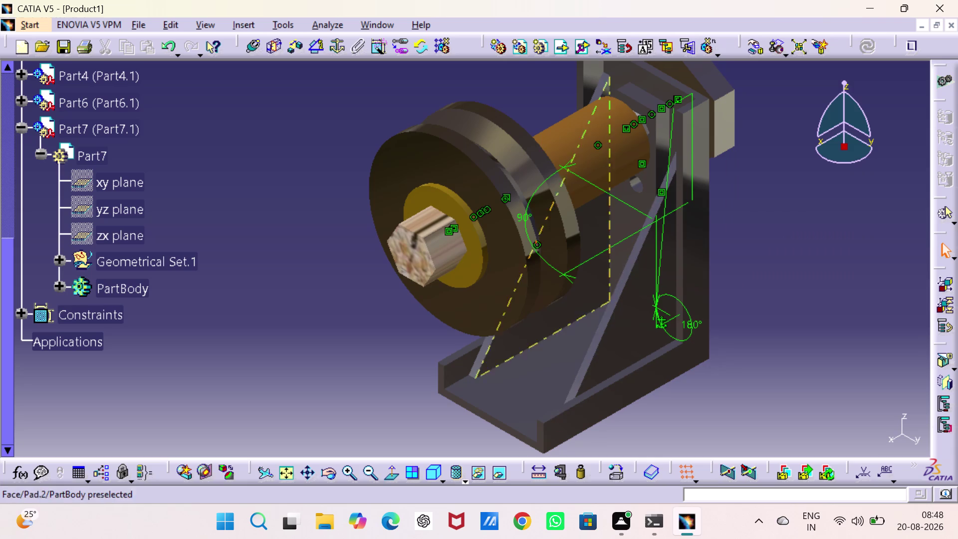
right_click(613, 250)
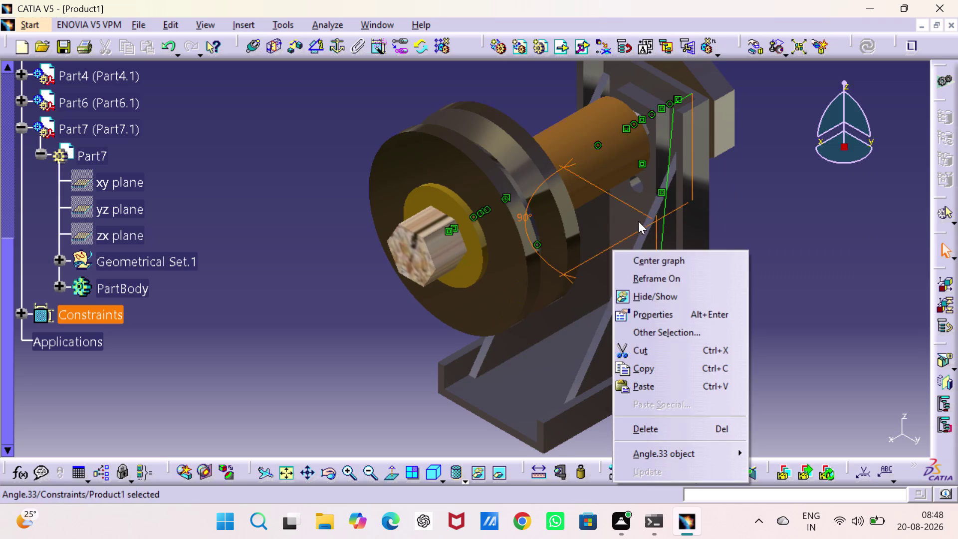
click(678, 299)
right_click(660, 276)
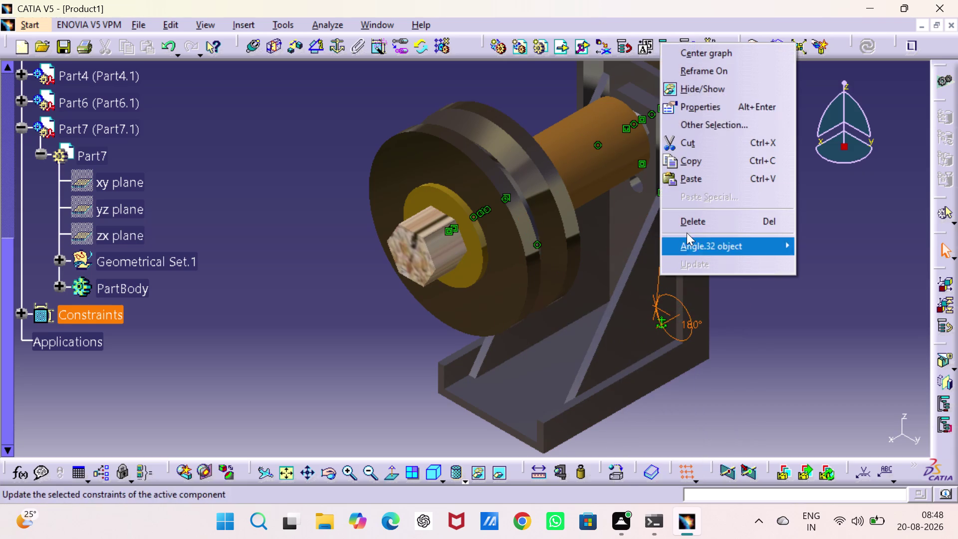
click(717, 88)
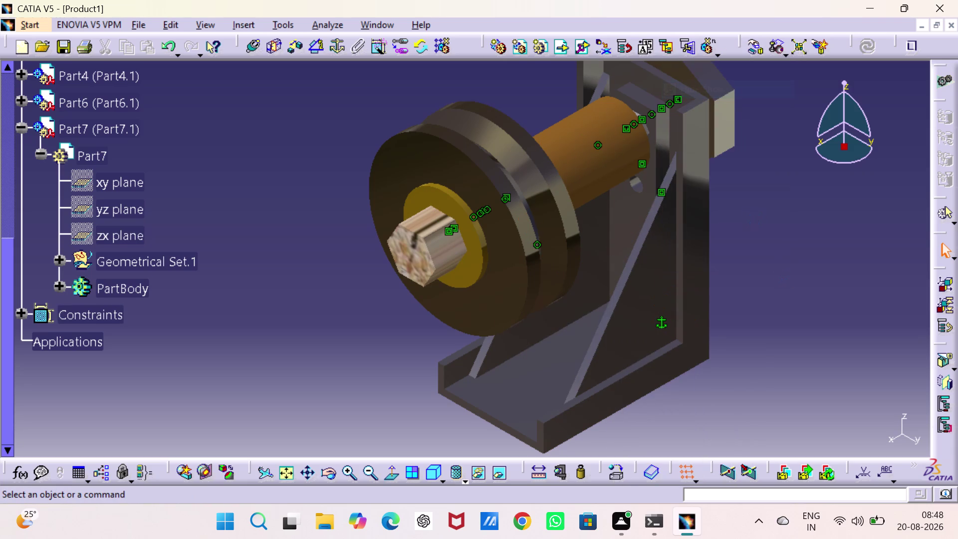
click(788, 279)
Start saving the assembly under a new name in the pulley supported assy folder.
key(ctrl+s)
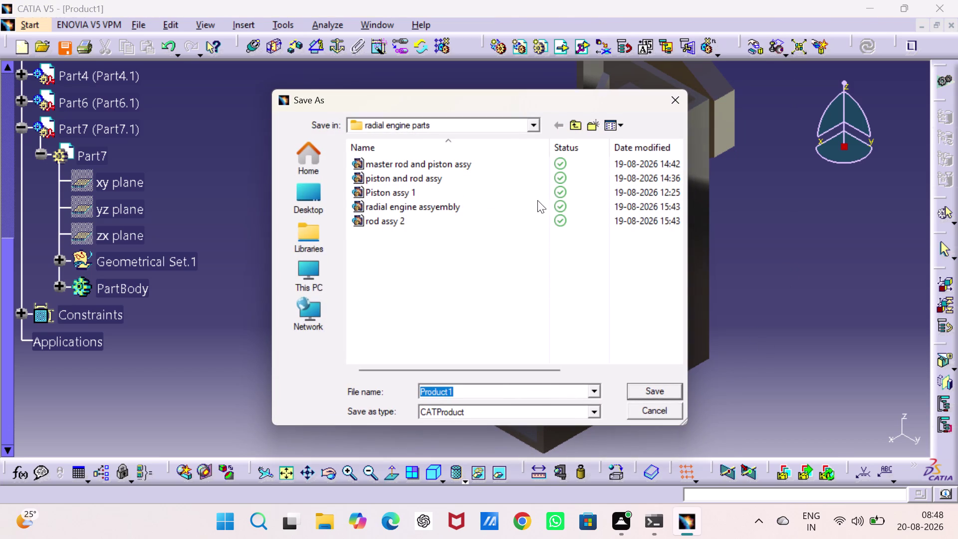
click(578, 125)
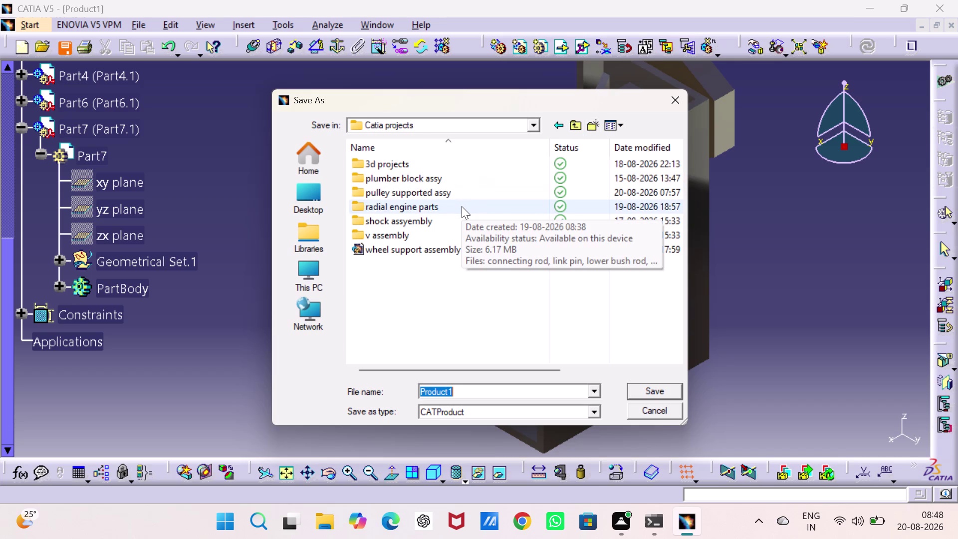
double_click(464, 195)
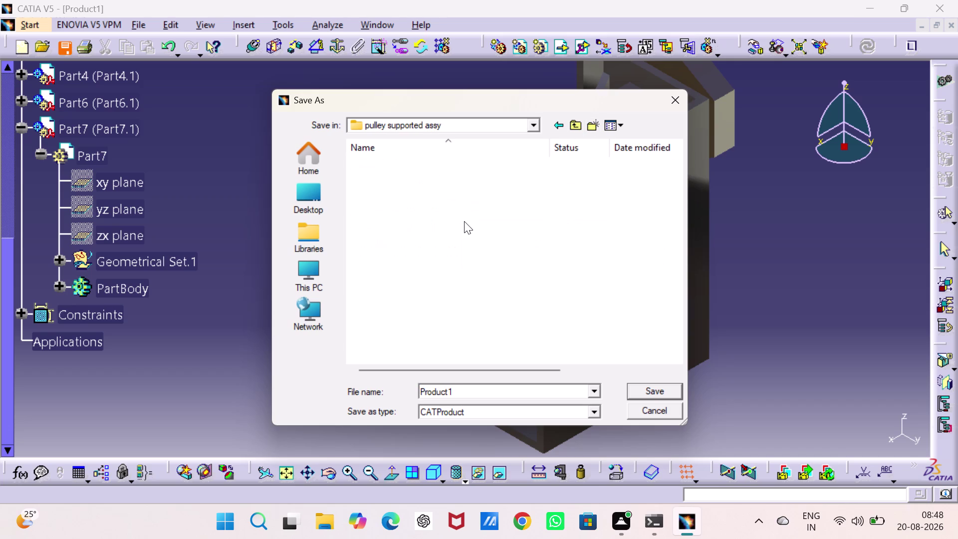
Save it as 'pulley assembly' along with its linked part documents.
text(pu)
click(488, 394)
text(pu)
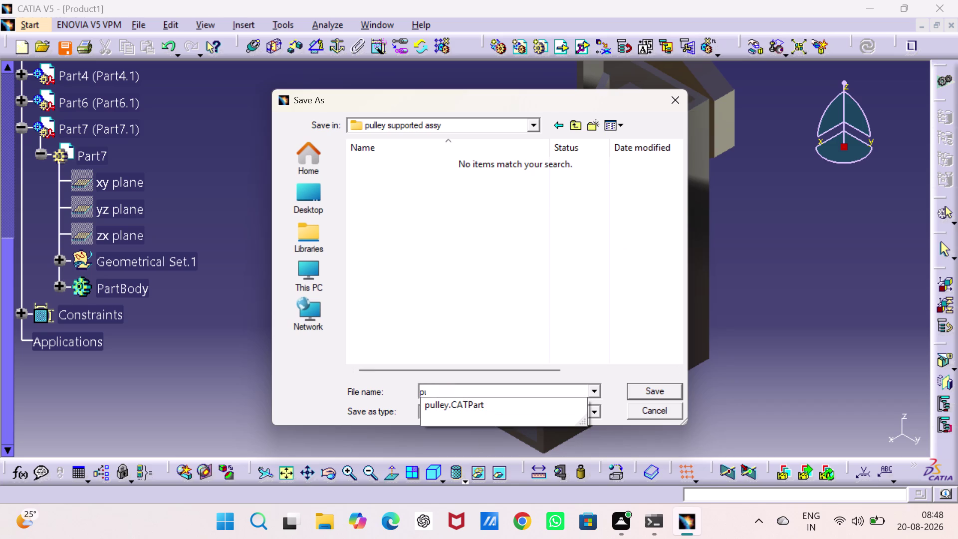
text(lley a)
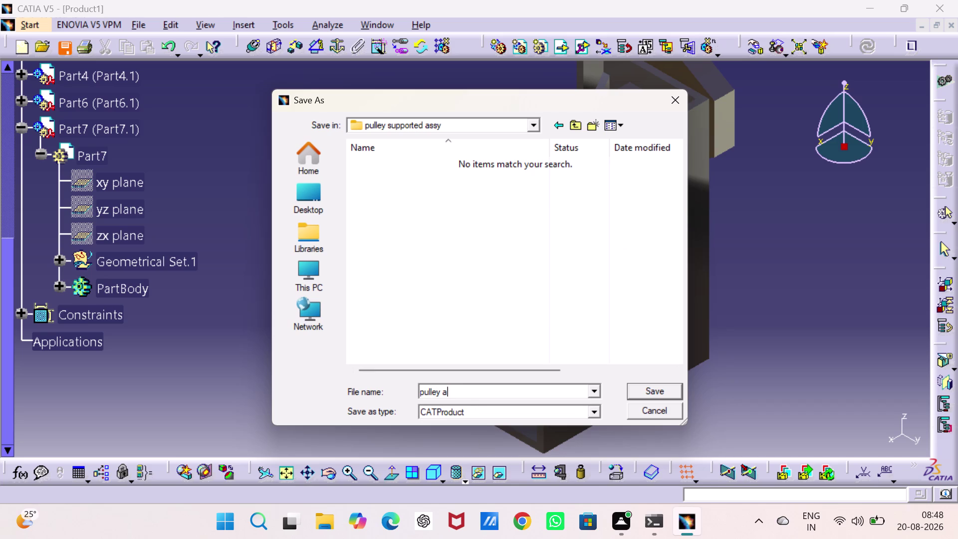
text(ssemb)
text(ly)
key(Return)
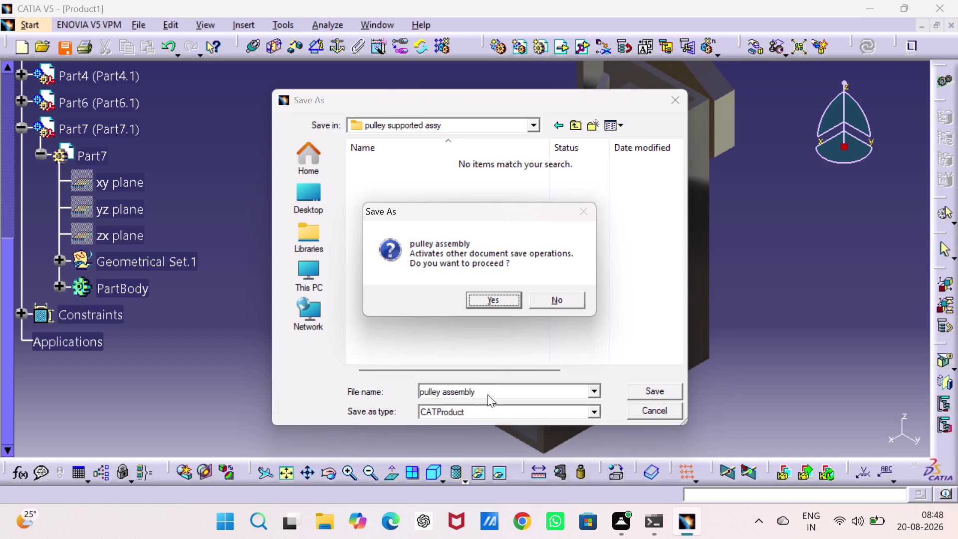
click(485, 302)
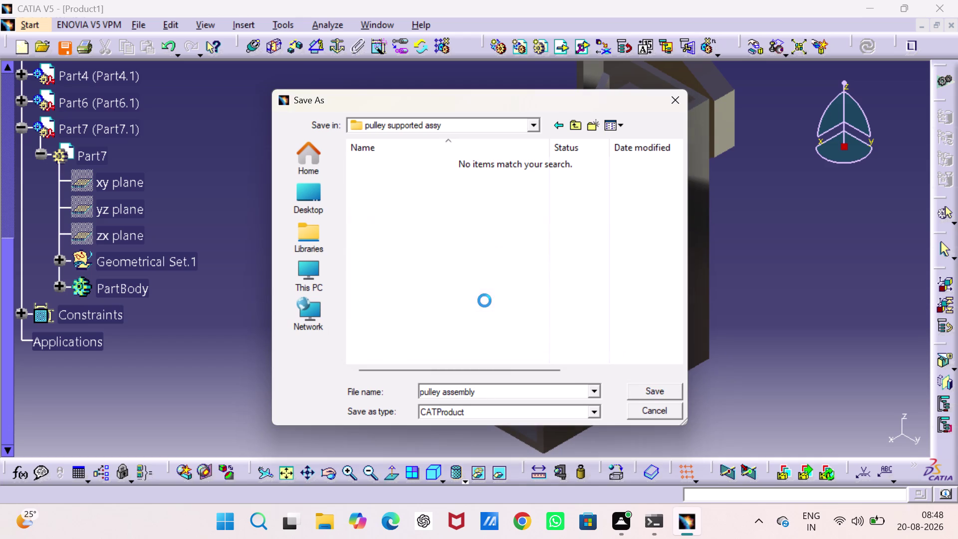
click(762, 296)
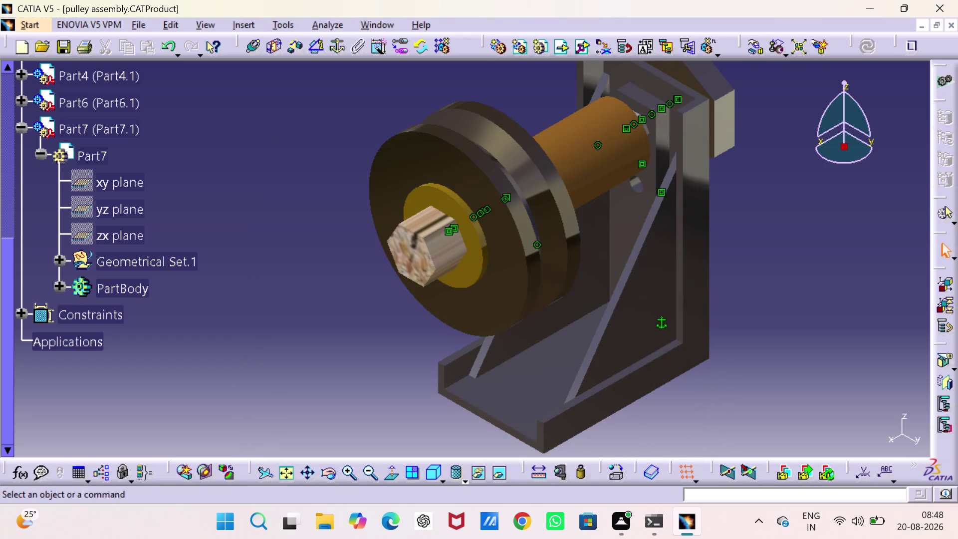
middle_drag(762, 295, 624, 325)
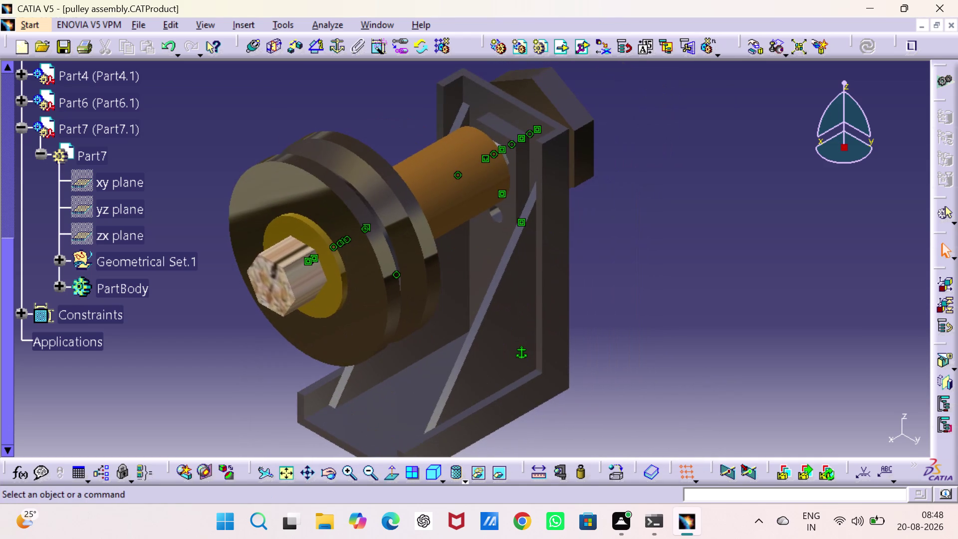